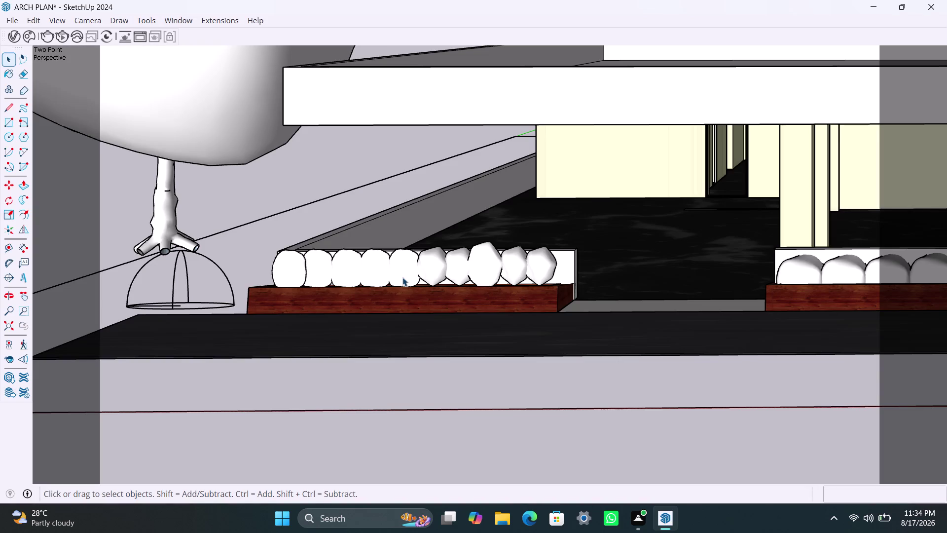
Orbit out from the planter close-up to a full front view of the house and both trees.
scroll(down, 3)
scroll(down, 3)
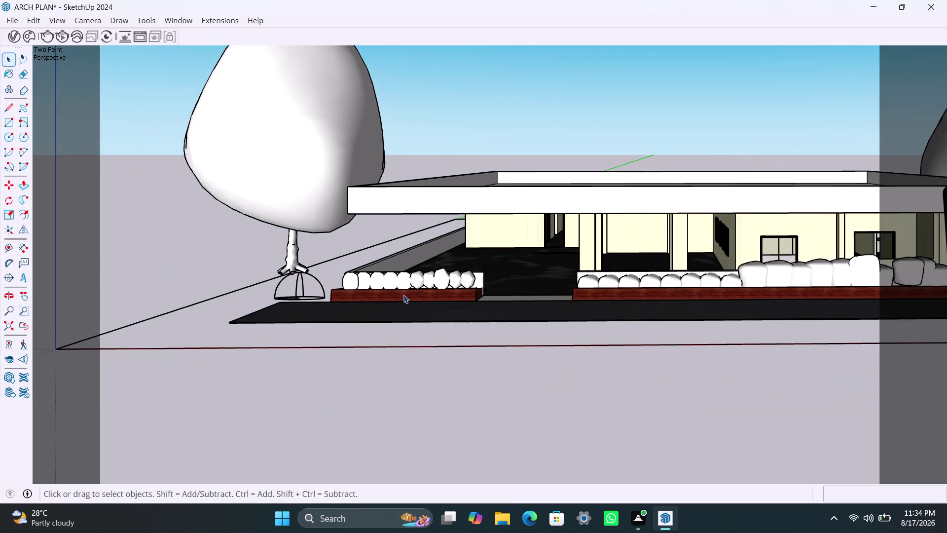
scroll(down, 3)
middle_drag(403, 298, 328, 307)
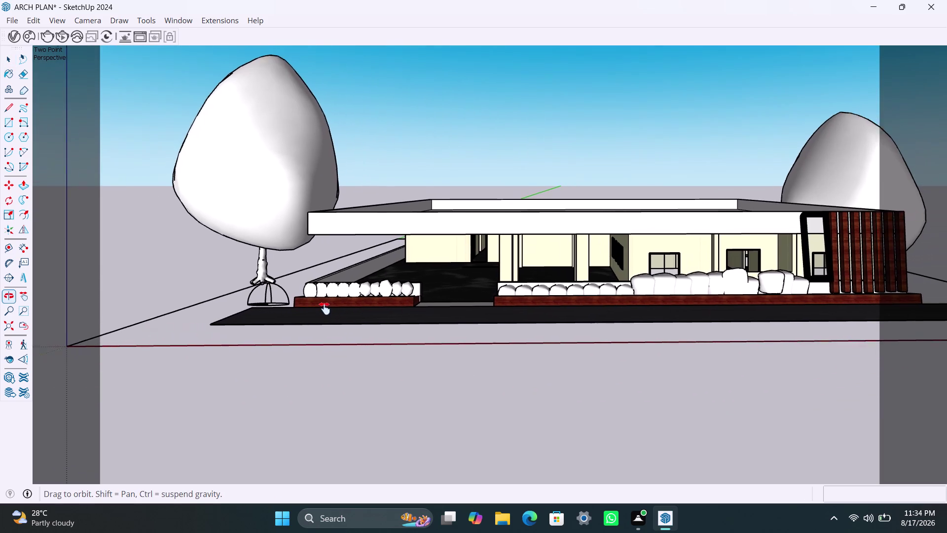
middle_drag(328, 307, 272, 338)
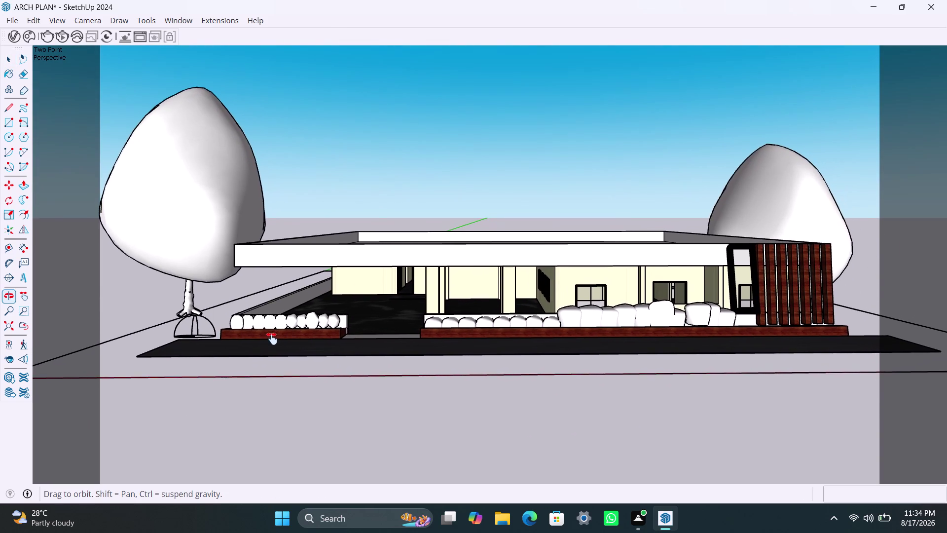
middle_drag(273, 338, 235, 347)
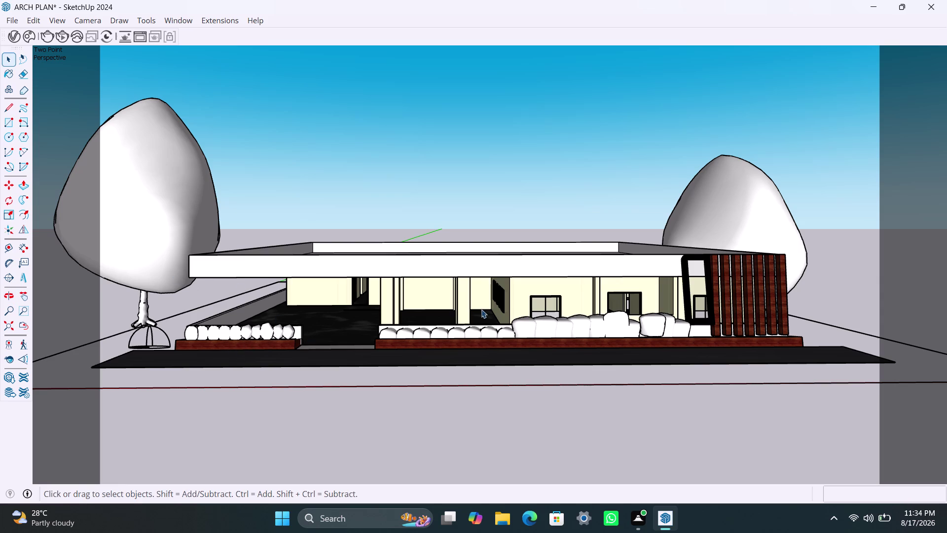
middle_drag(486, 319, 487, 319)
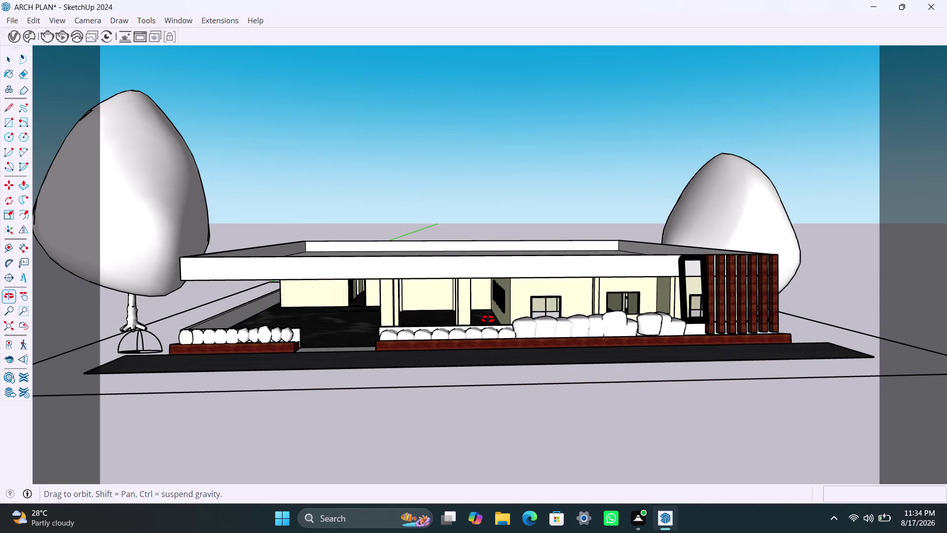
middle_drag(488, 320, 502, 318)
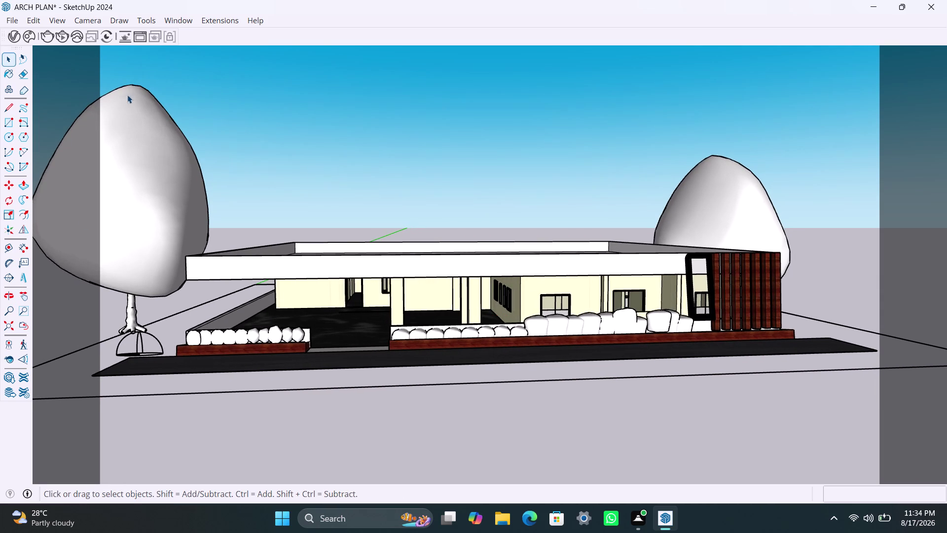
click(76, 22)
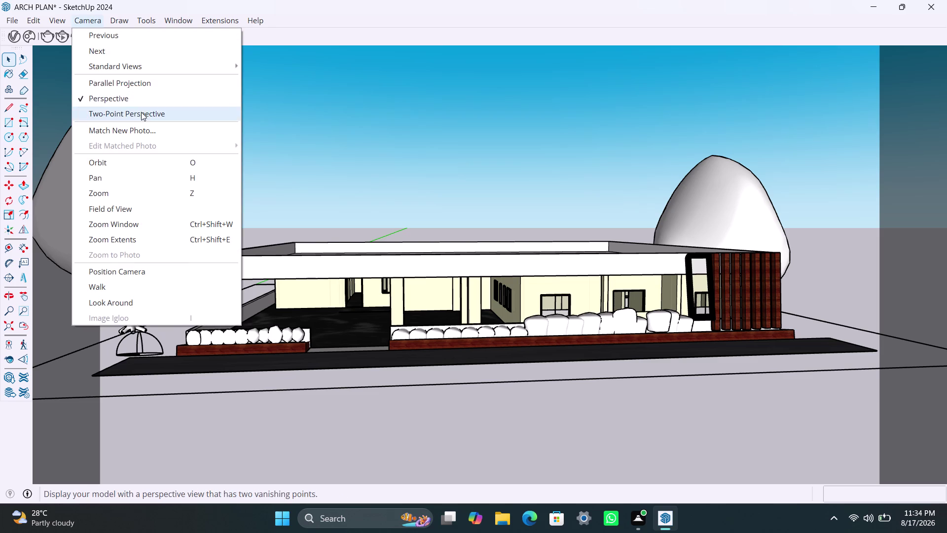
Switch the house view to Two-Point Perspective and start a V-Ray render.
click(141, 112)
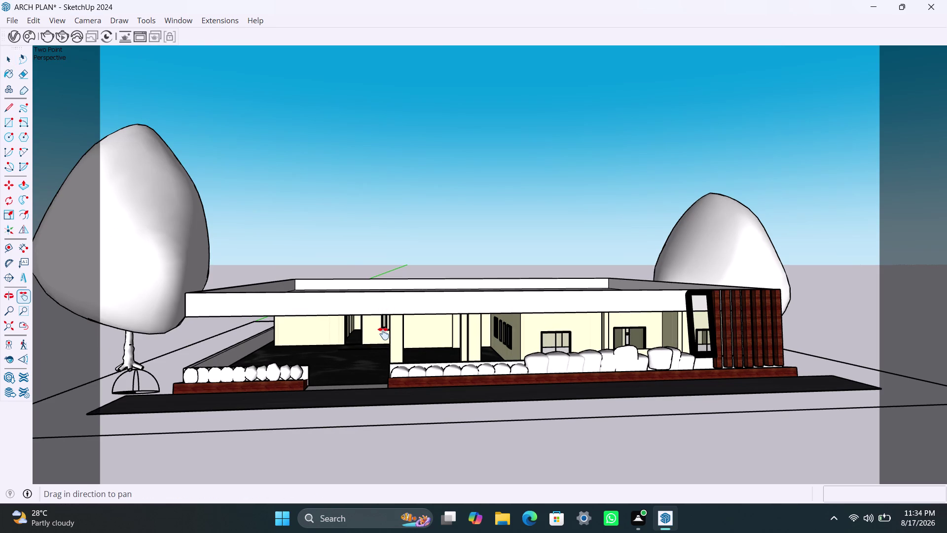
click(64, 39)
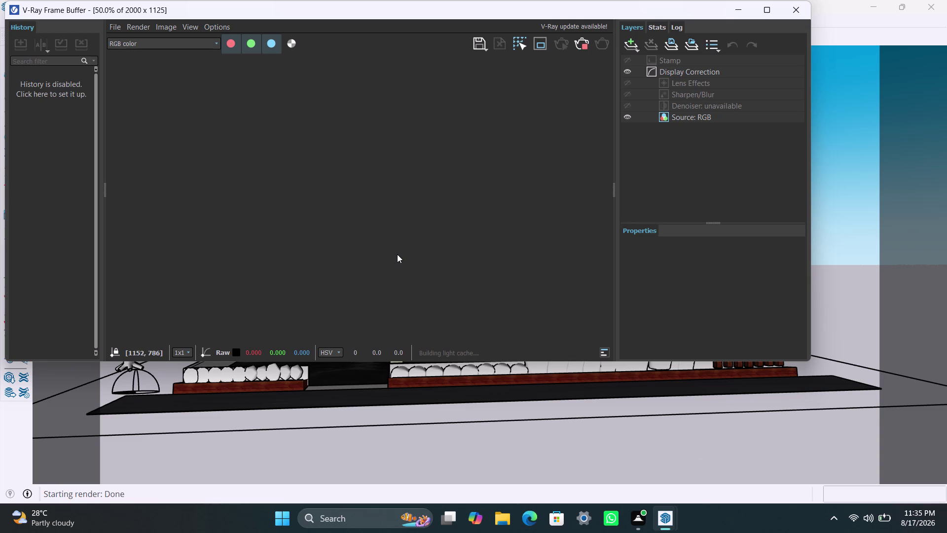
Zoom around the night render in the Frame Buffer, stop it, and minimize the window.
scroll(down, 3)
scroll(up, 3)
scroll(up, 3)
scroll(up, 3)
scroll(up, 3)
scroll(down, 3)
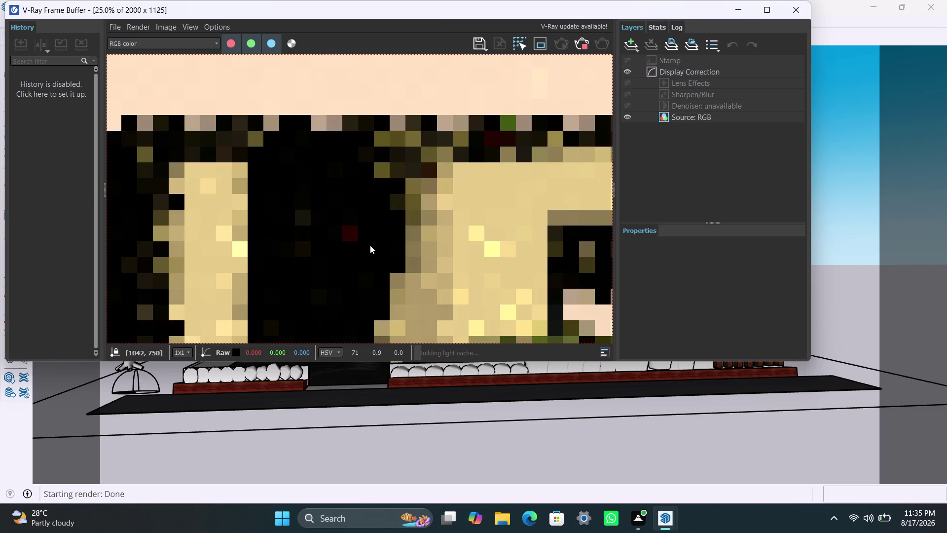
scroll(up, 3)
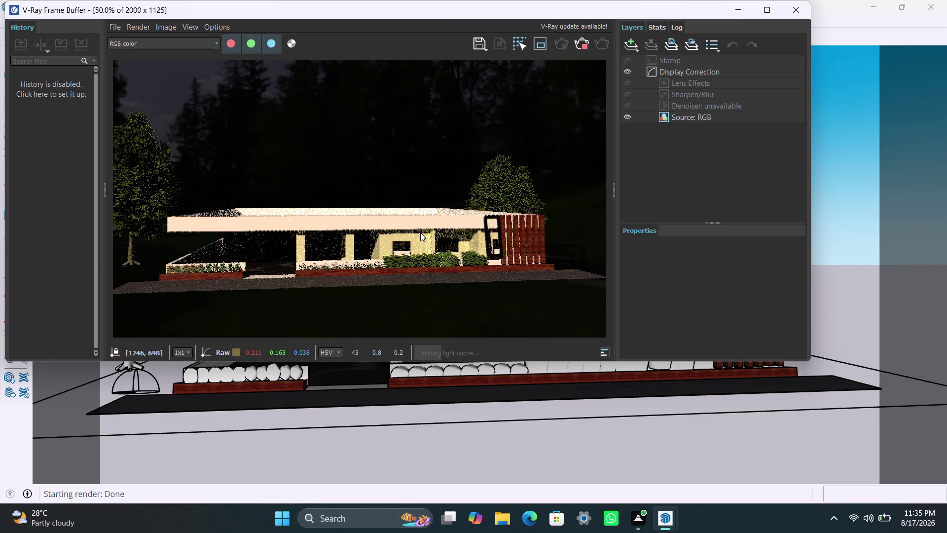
scroll(up, 3)
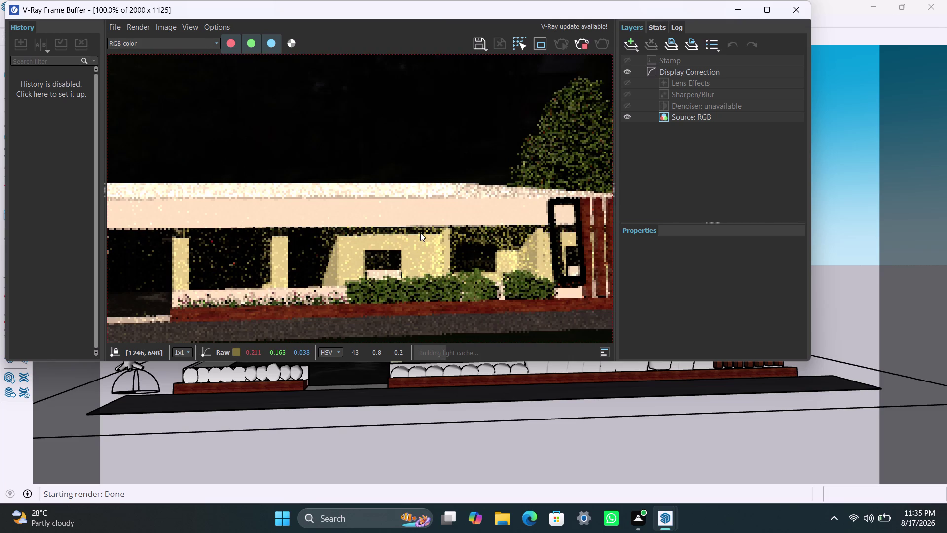
scroll(down, 3)
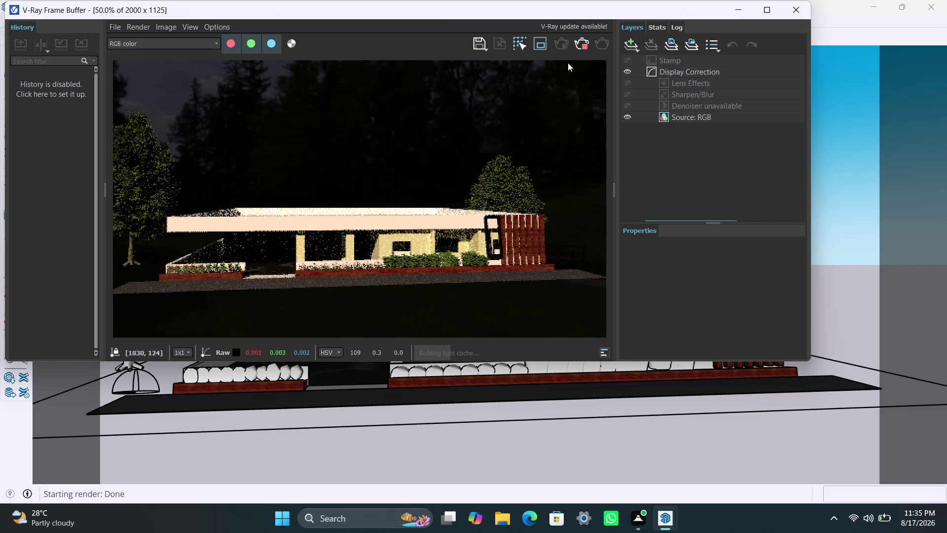
click(583, 44)
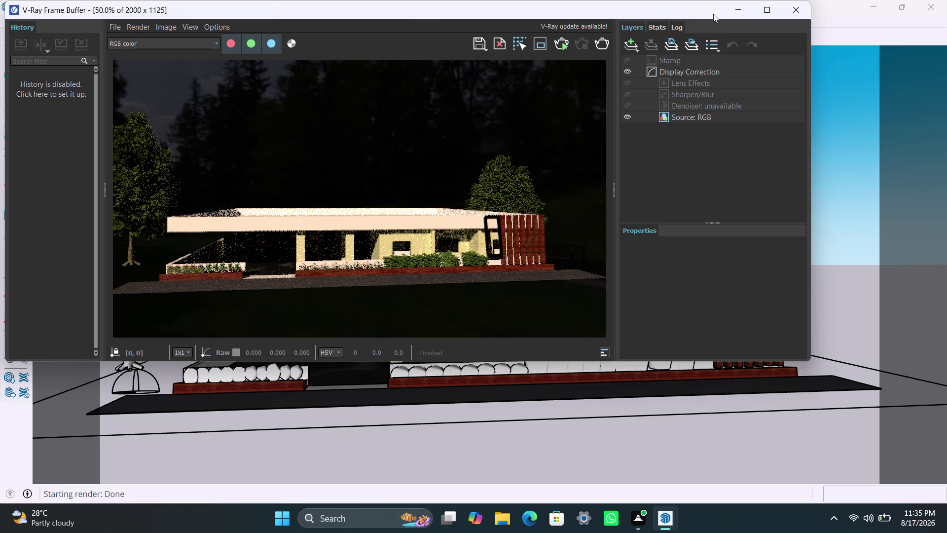
click(740, 8)
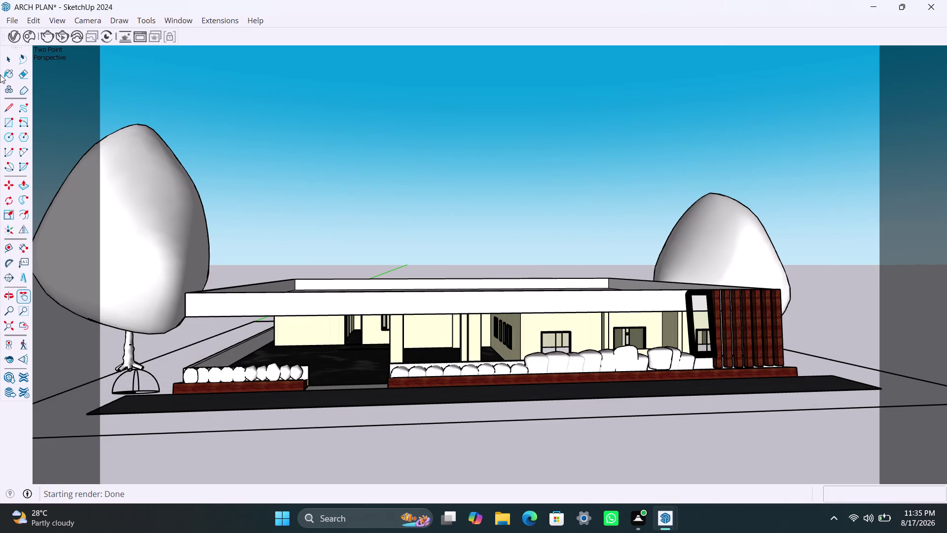
Open the V-Ray Asset Editor's Lights list and display the SunLight parameters.
click(18, 42)
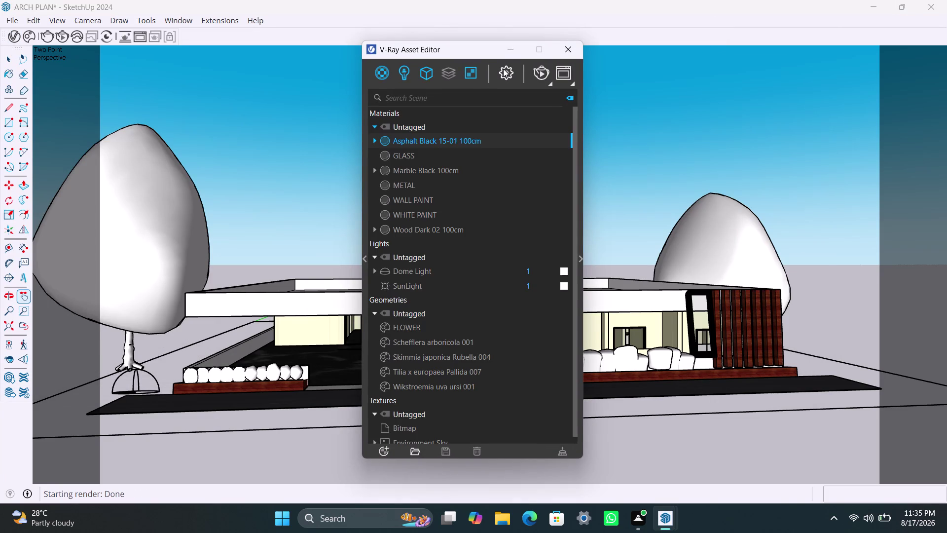
click(503, 68)
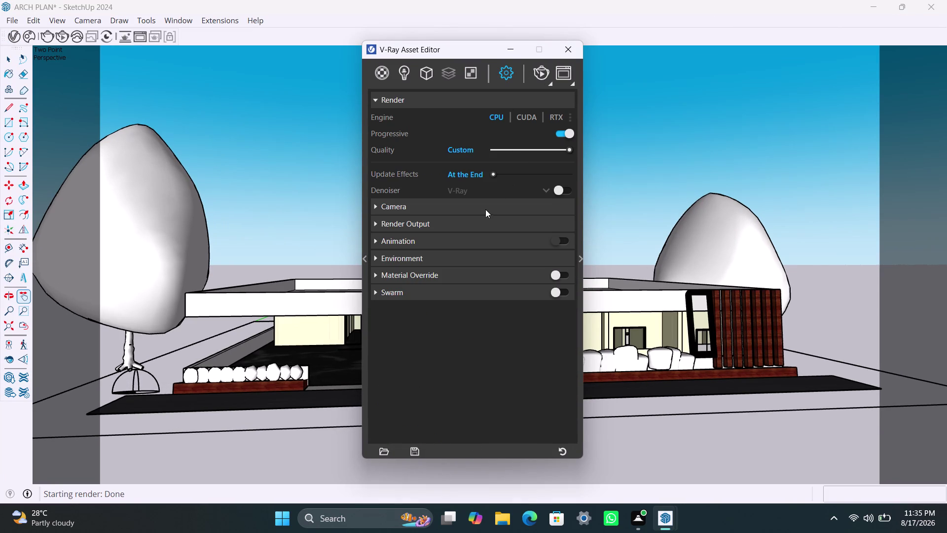
click(402, 77)
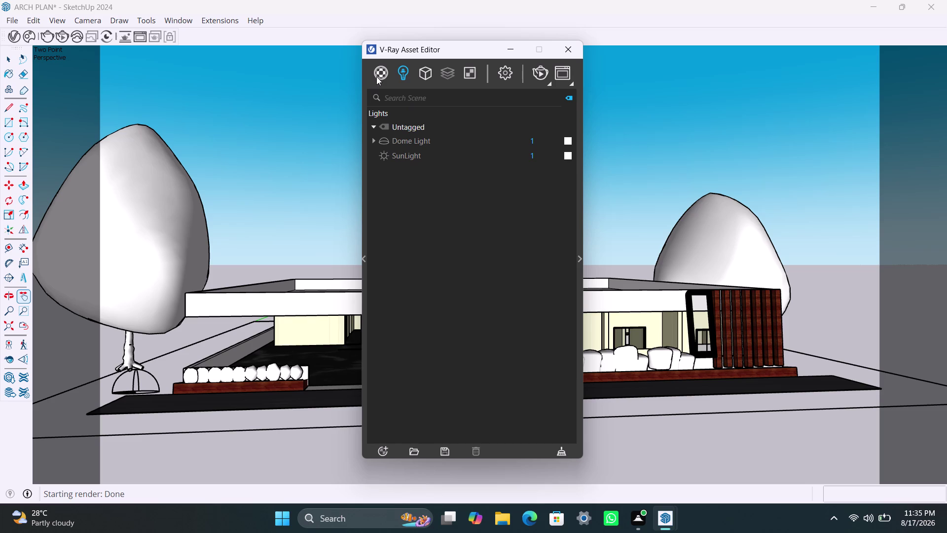
click(408, 153)
click(581, 256)
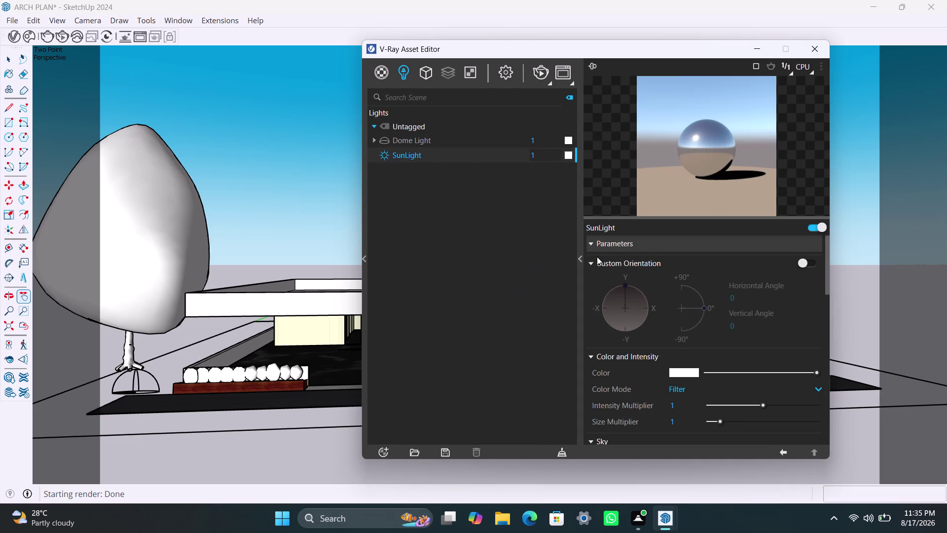
Select the Dome Light and try intensities 0.7, 1.2 and 1.8 before returning to 1.
click(381, 141)
click(417, 140)
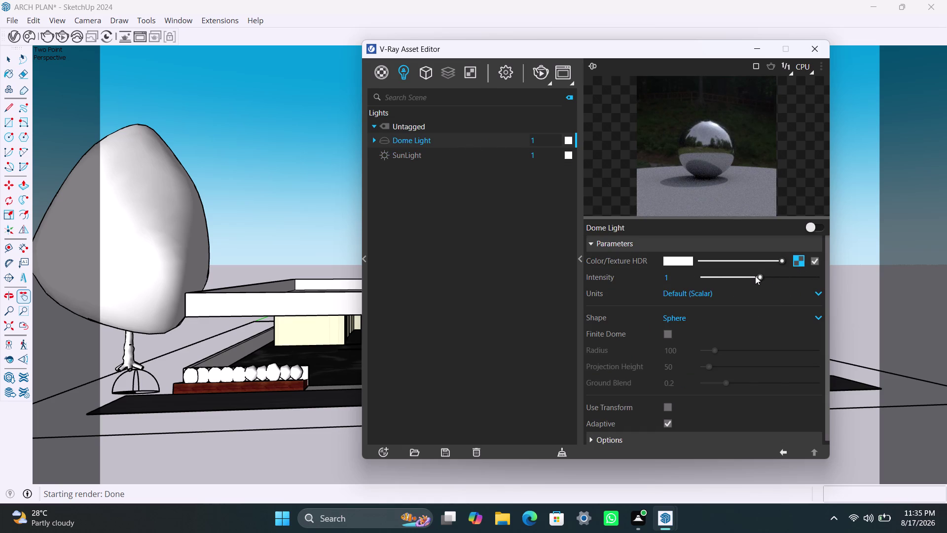
drag(755, 275, 744, 275)
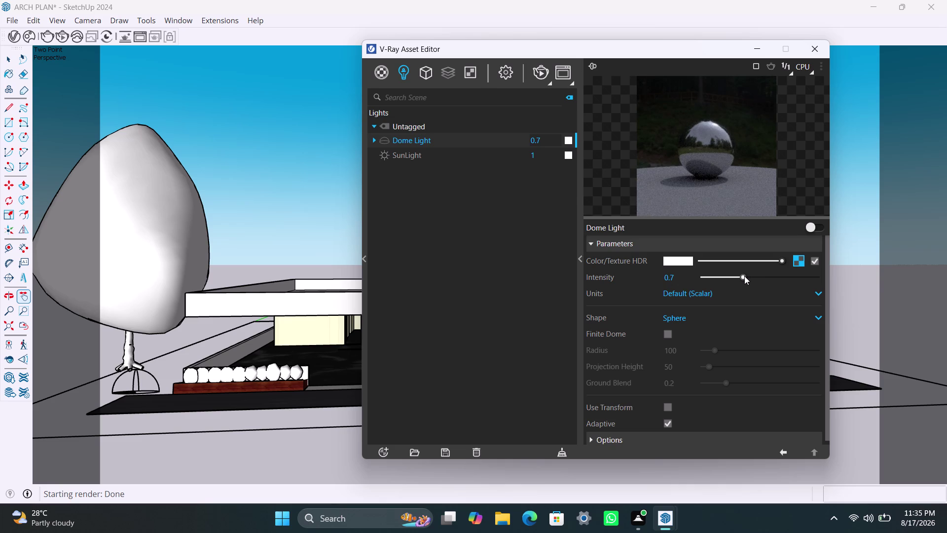
drag(745, 276, 766, 279)
drag(767, 278, 773, 280)
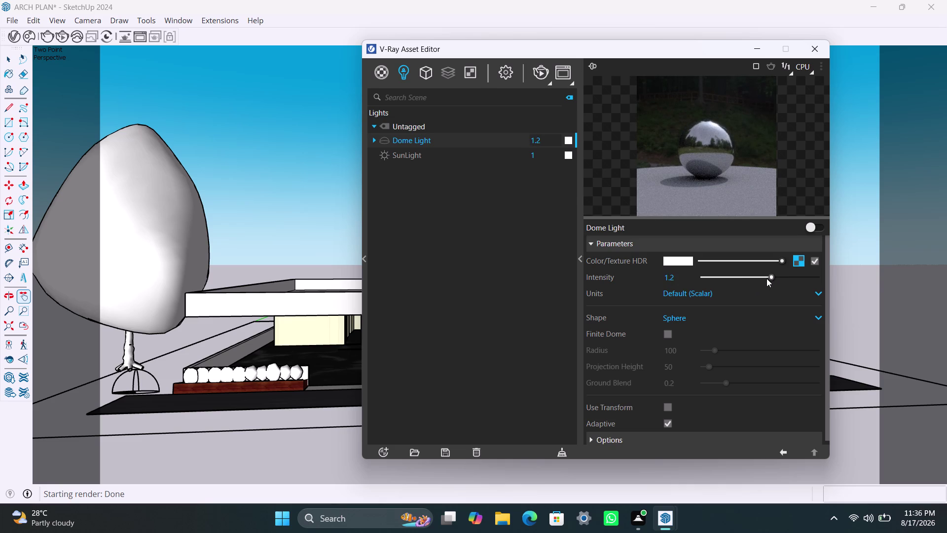
drag(768, 278, 782, 278)
drag(781, 279, 799, 280)
drag(799, 280, 806, 280)
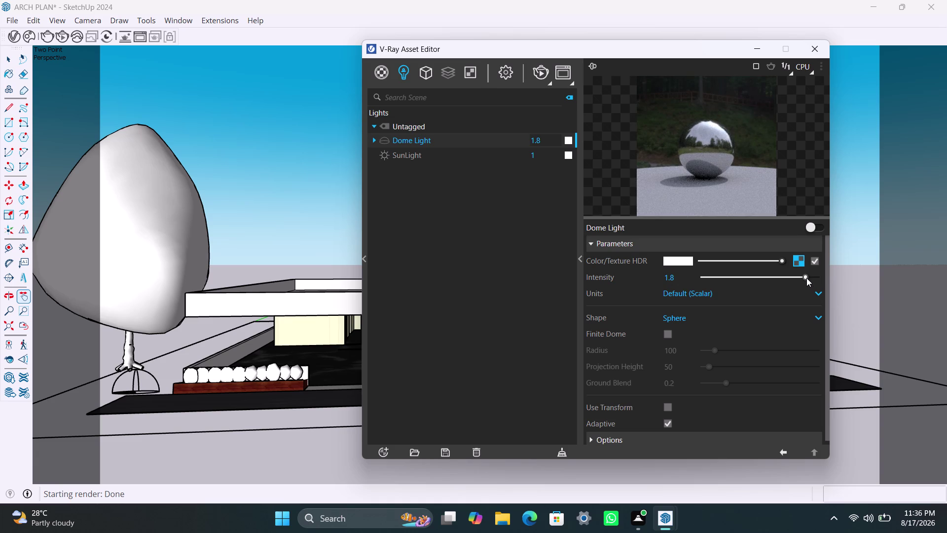
drag(806, 277, 816, 277)
click(758, 277)
drag(781, 261, 767, 264)
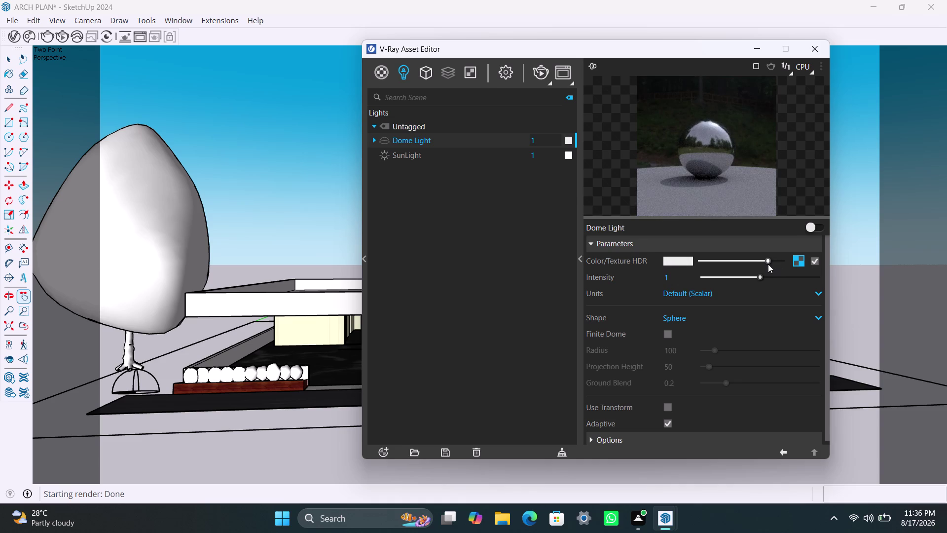
Dim the Dome Light's HDR colour strength, then restore it to full white.
drag(768, 260, 764, 259)
drag(765, 260, 754, 261)
drag(754, 260, 708, 262)
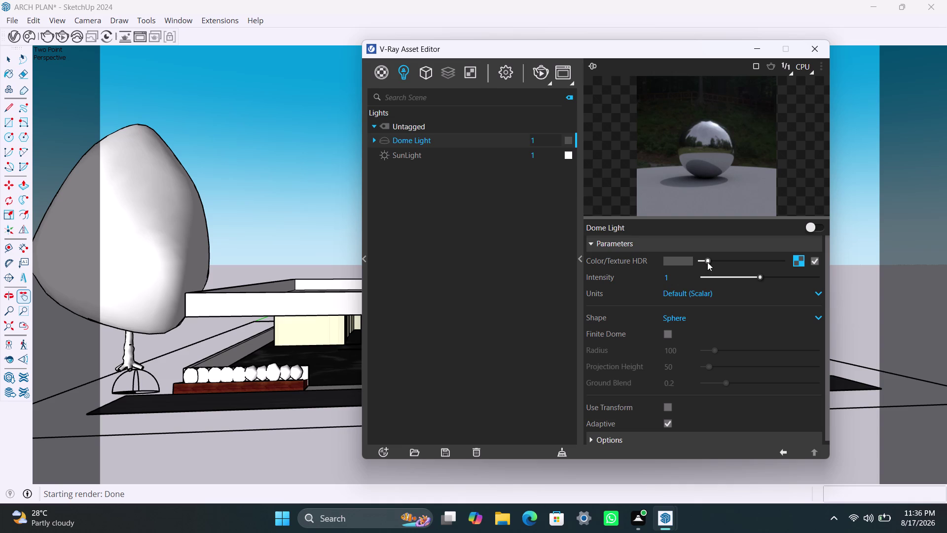
drag(707, 262, 784, 265)
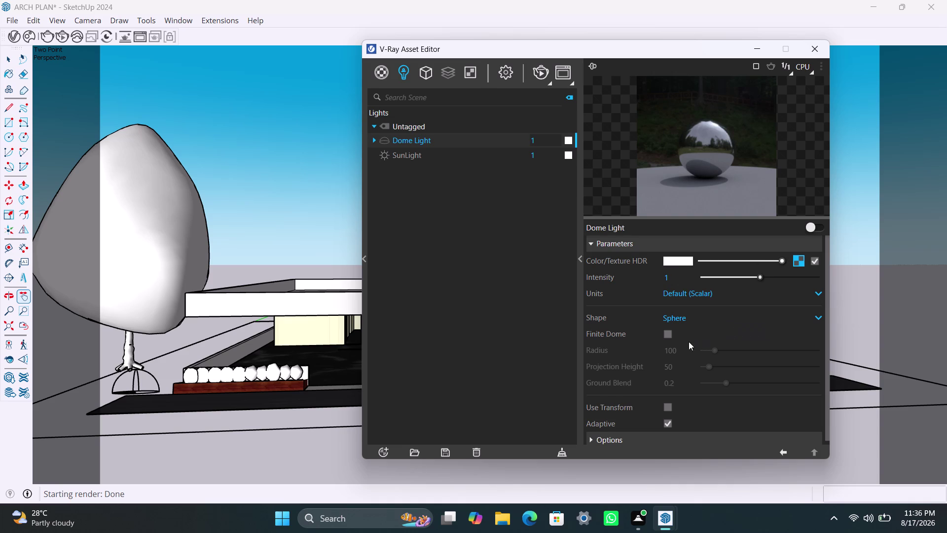
Darken the dome light's HDR colour and return it to white.
scroll(down, 3)
scroll(down, 3)
scroll(up, 3)
scroll(up, 3)
scroll(up, 3)
click(815, 291)
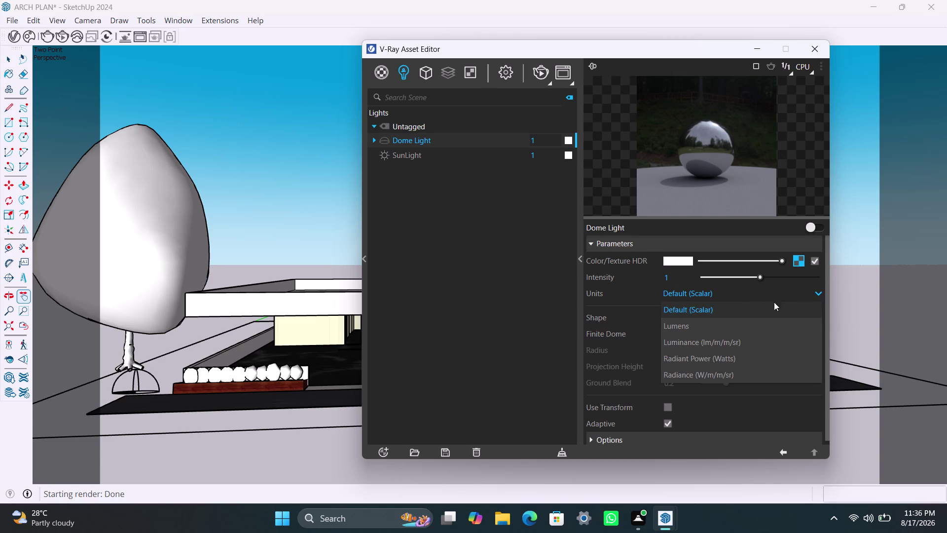
click(817, 294)
click(758, 277)
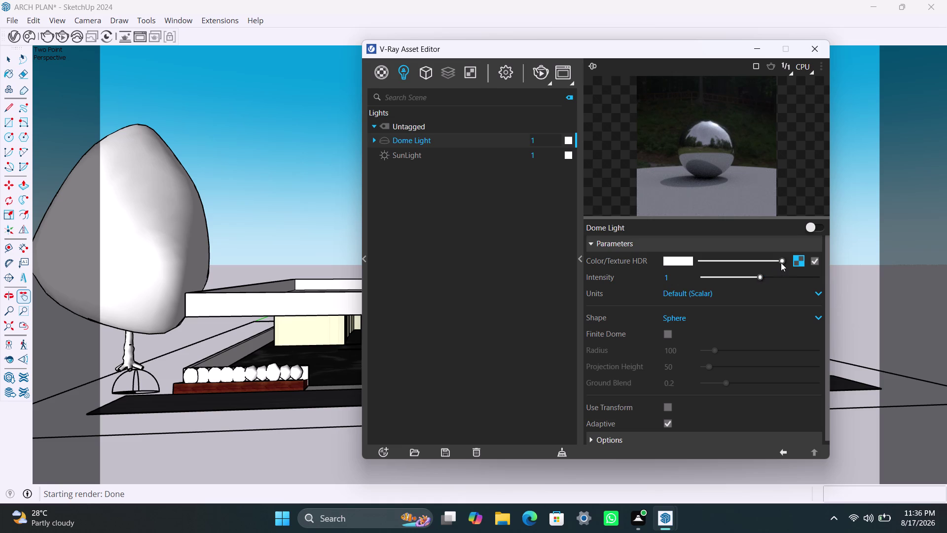
drag(781, 262, 749, 262)
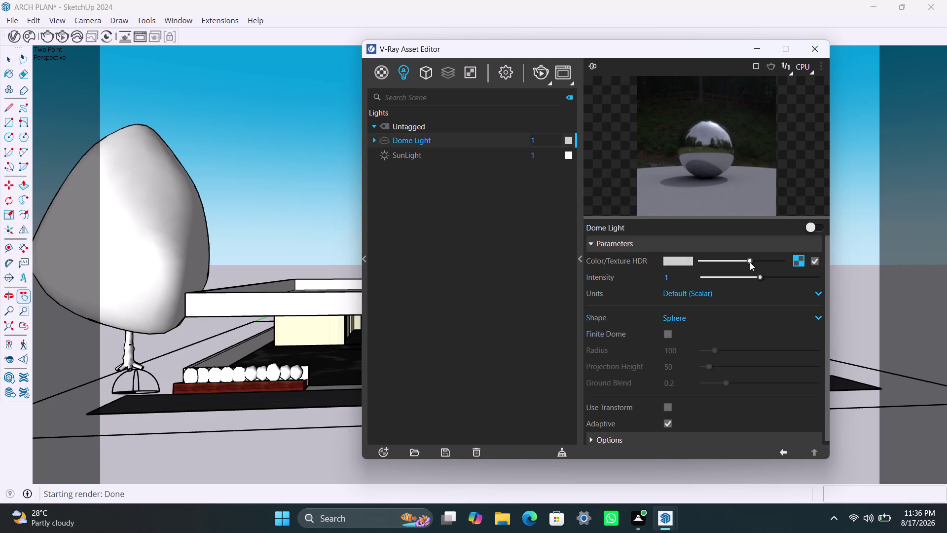
drag(749, 259, 788, 265)
Cycle dome light units through Radiant Power, Luminance and Lumens, ending on Radiance (W/m/m/sr).
click(815, 292)
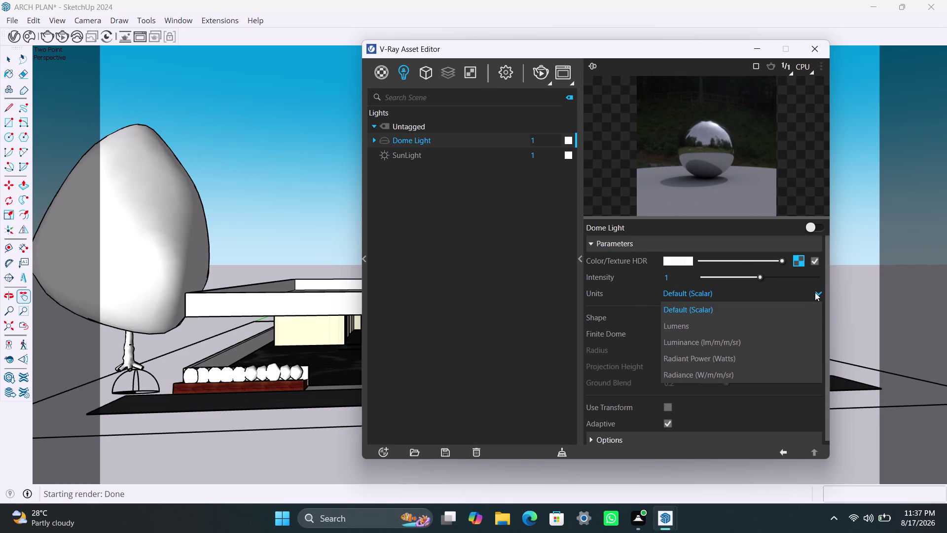
click(727, 371)
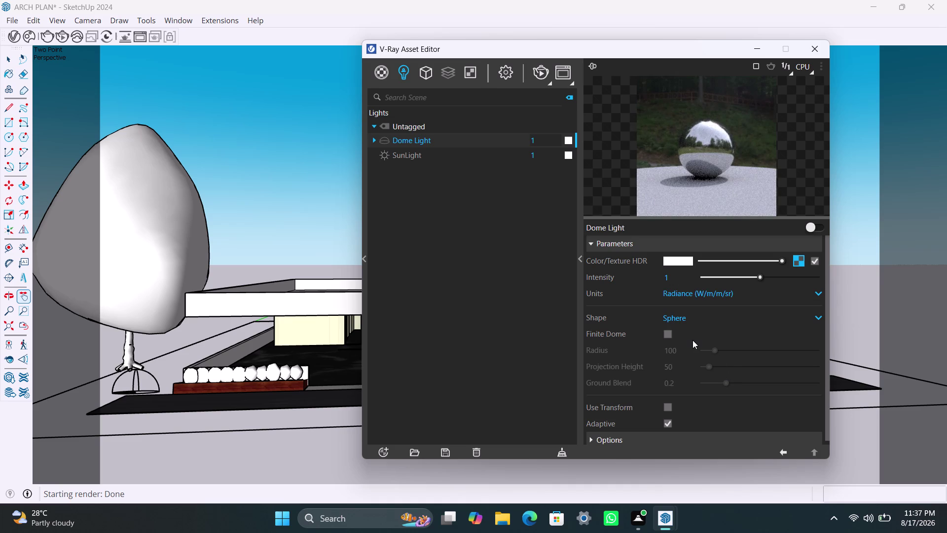
click(732, 294)
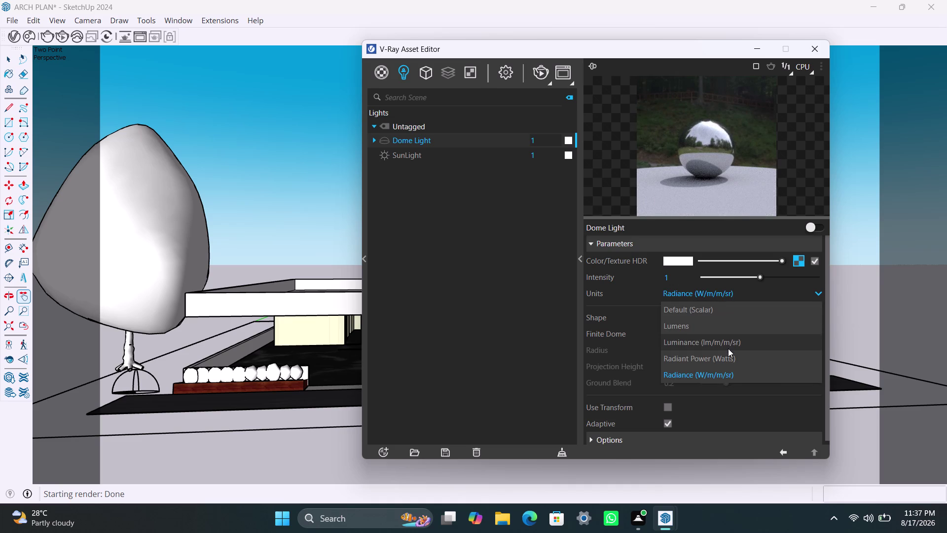
click(728, 354)
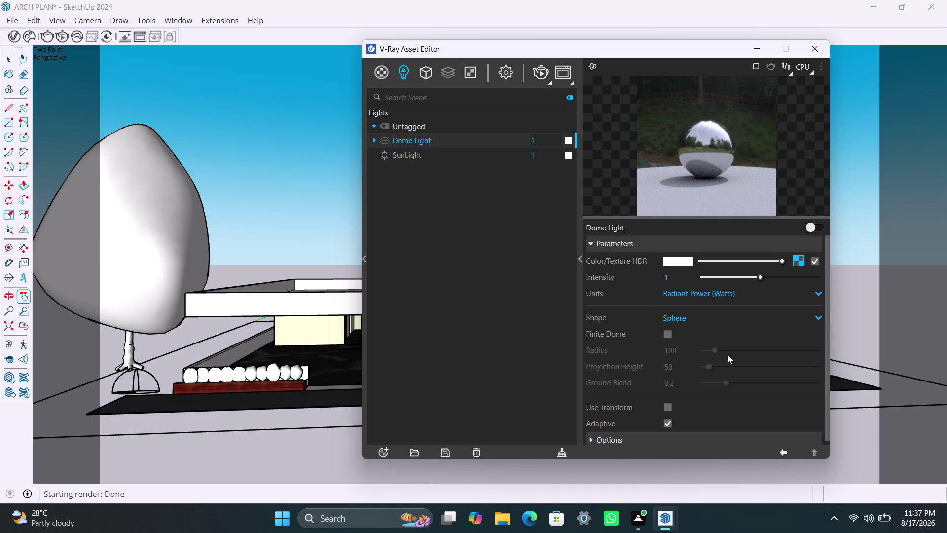
click(743, 296)
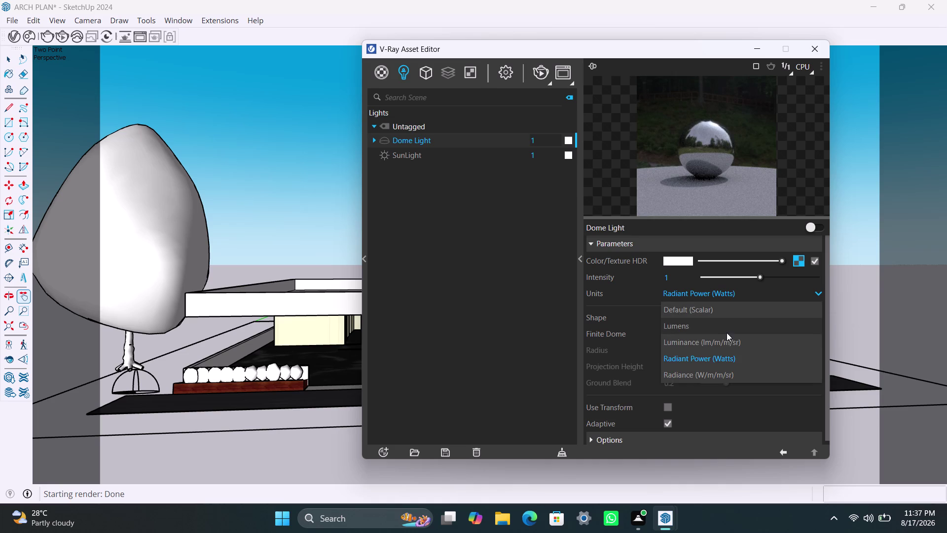
click(724, 339)
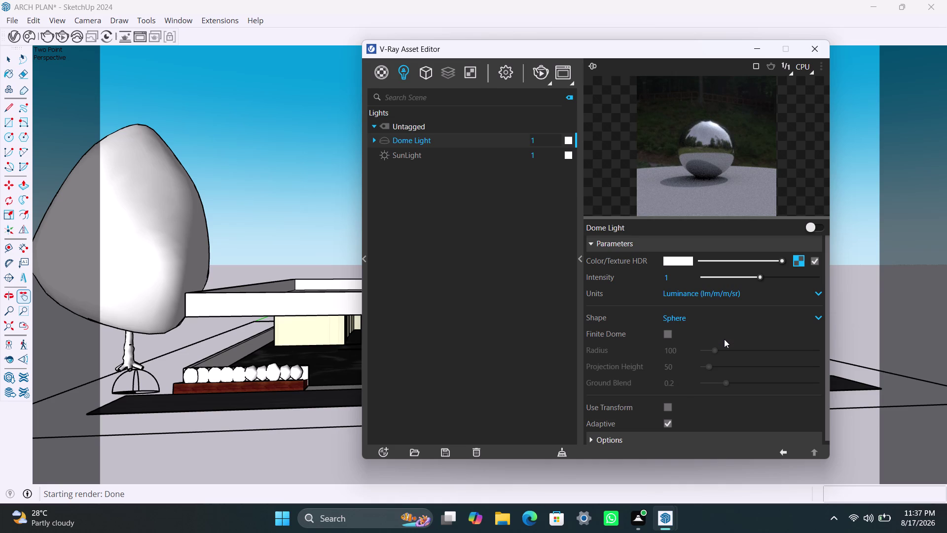
click(739, 295)
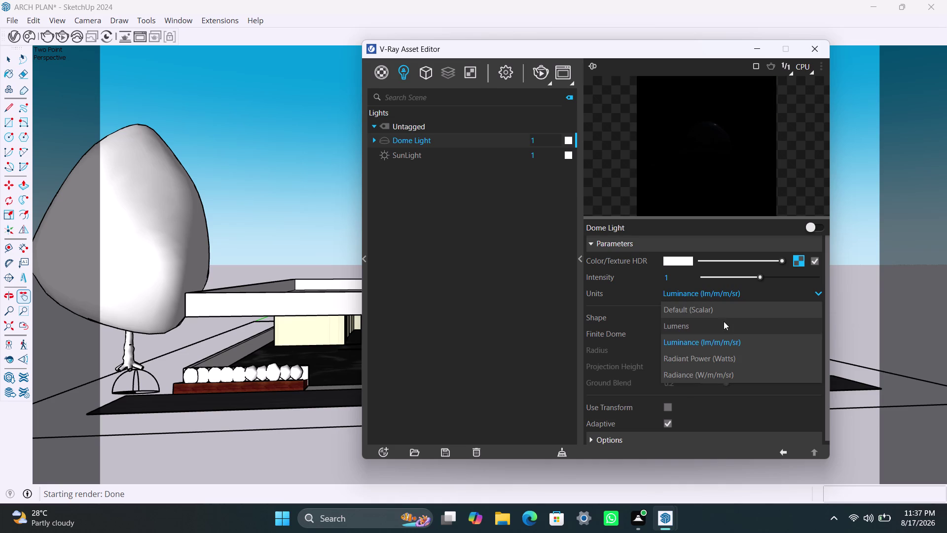
click(722, 323)
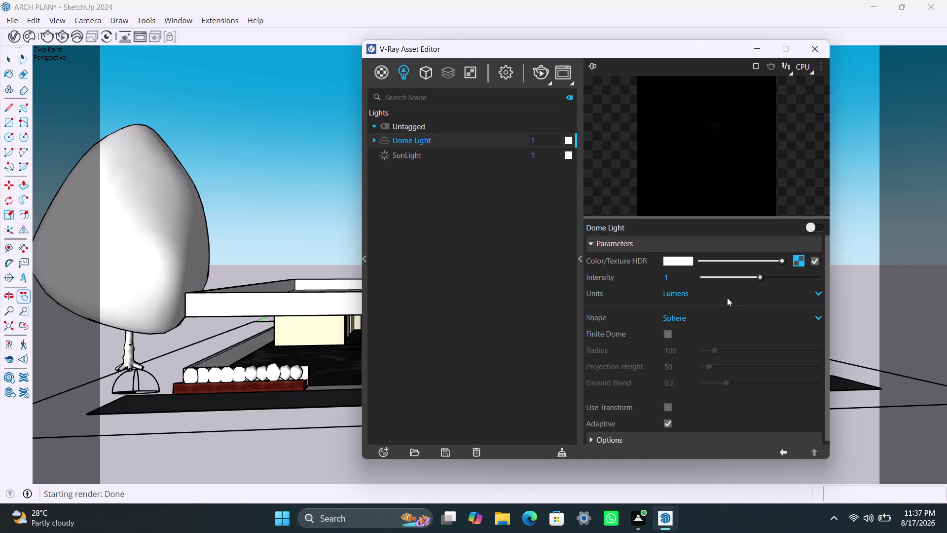
click(727, 296)
click(725, 370)
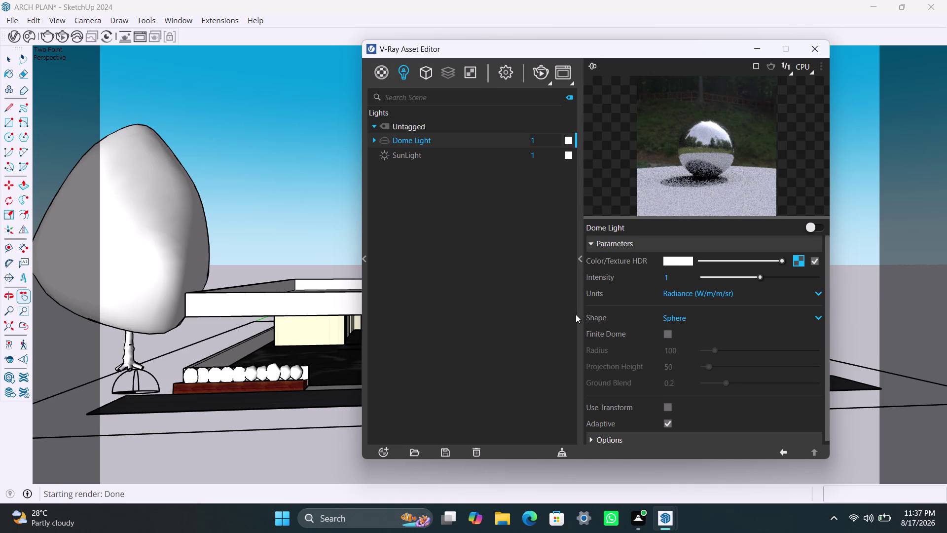
Expand the Dome Light Options rollout and review its shadow, alpha and affect checkboxes.
scroll(down, 3)
scroll(down, 3)
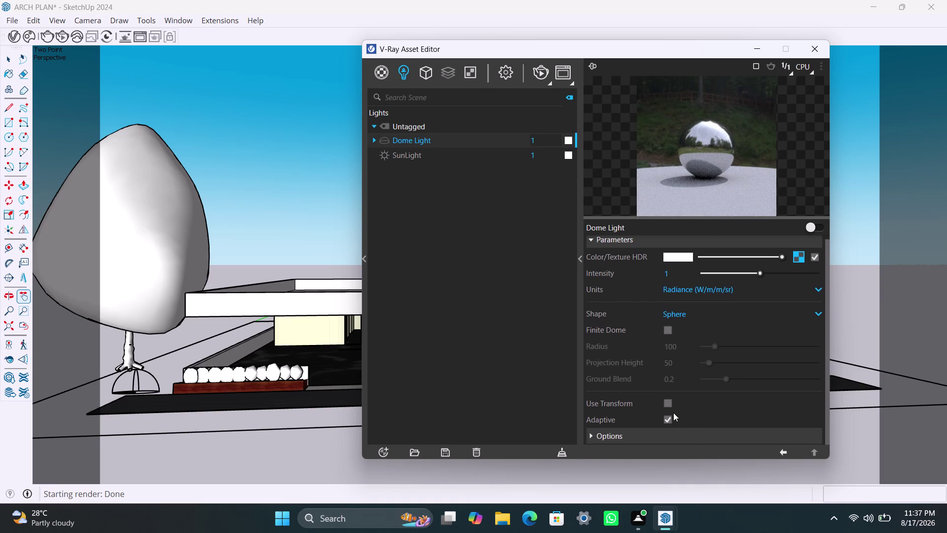
scroll(down, 3)
click(595, 432)
scroll(down, 3)
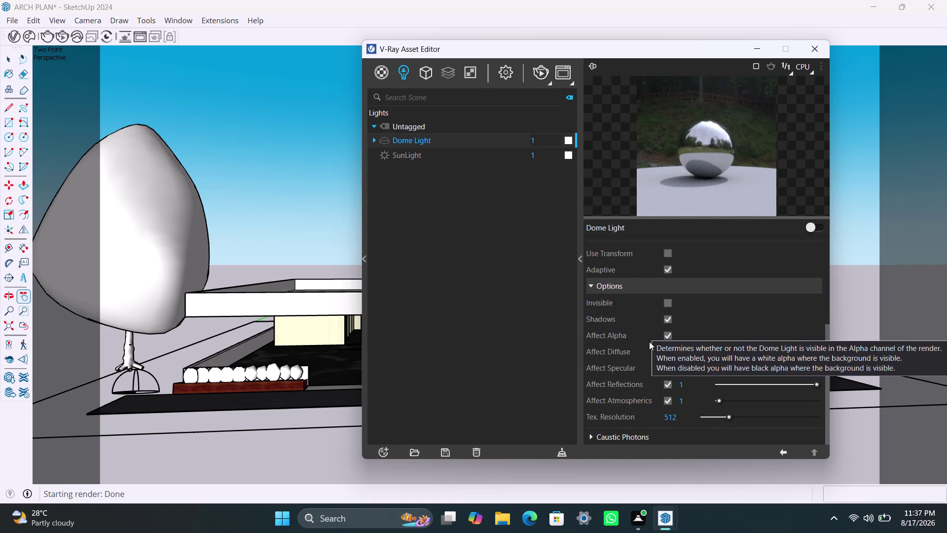
scroll(down, 3)
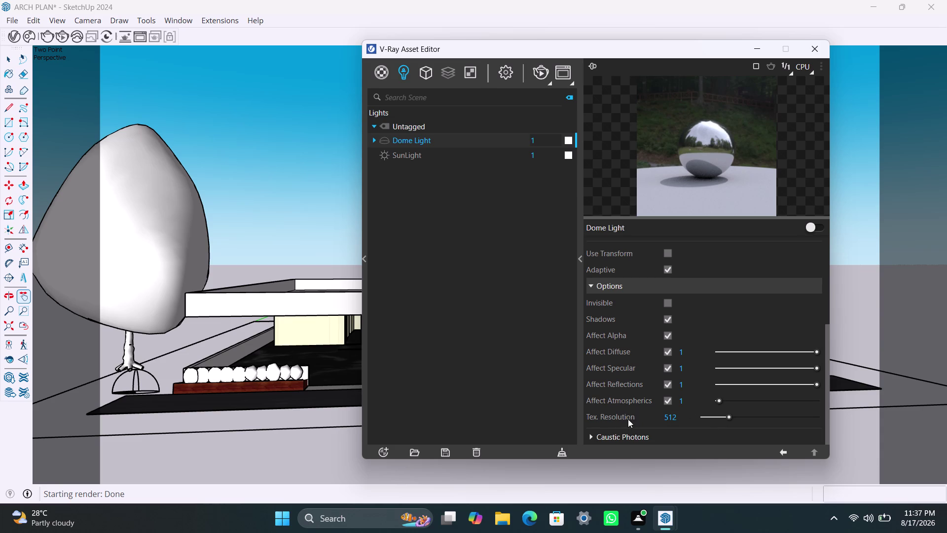
scroll(down, 3)
scroll(up, 3)
scroll(up, 3)
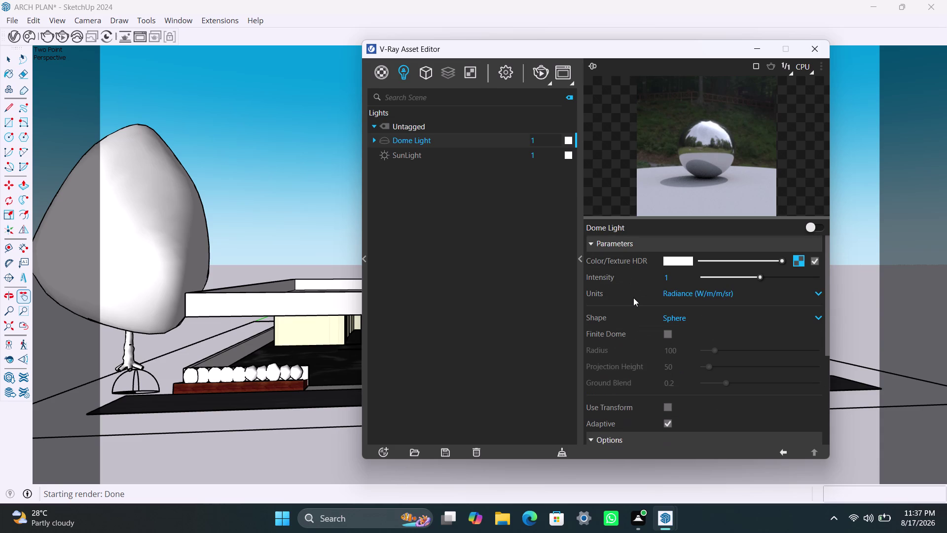
scroll(up, 3)
scroll(up, 3)
click(761, 311)
click(816, 317)
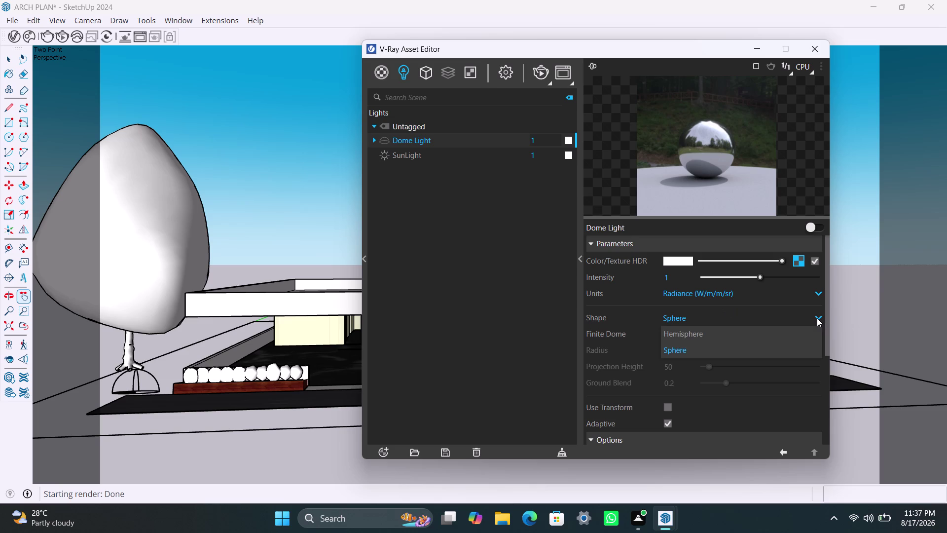
Change the dome shape to Hemisphere, then back to Sphere.
click(761, 334)
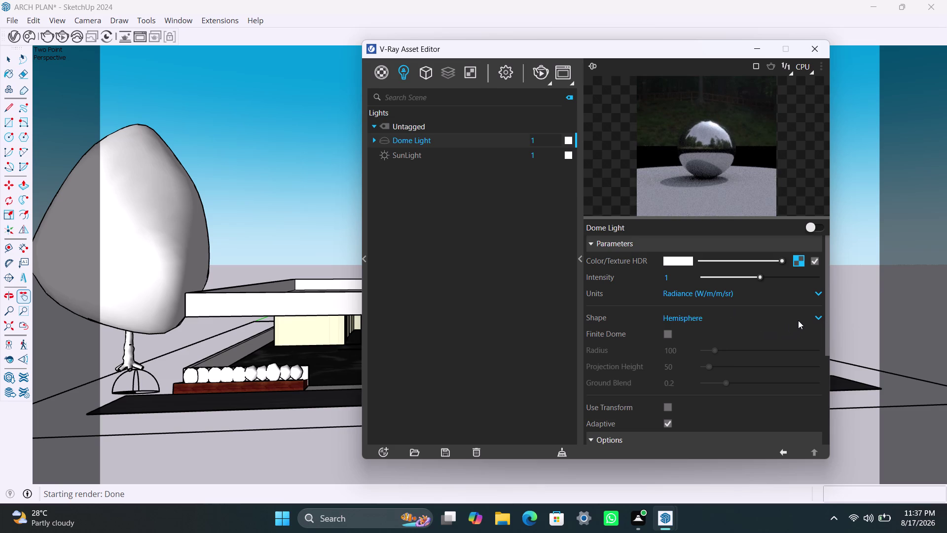
click(799, 319)
click(750, 346)
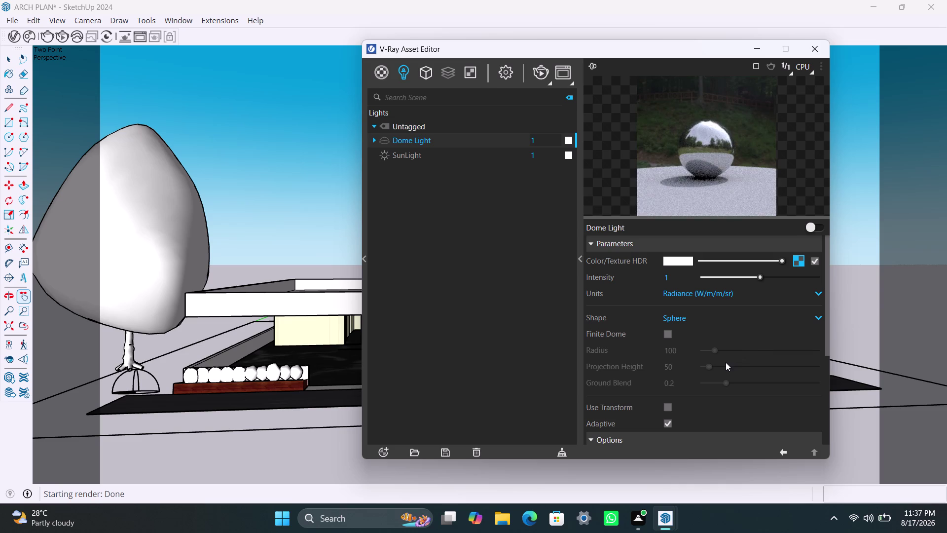
click(712, 365)
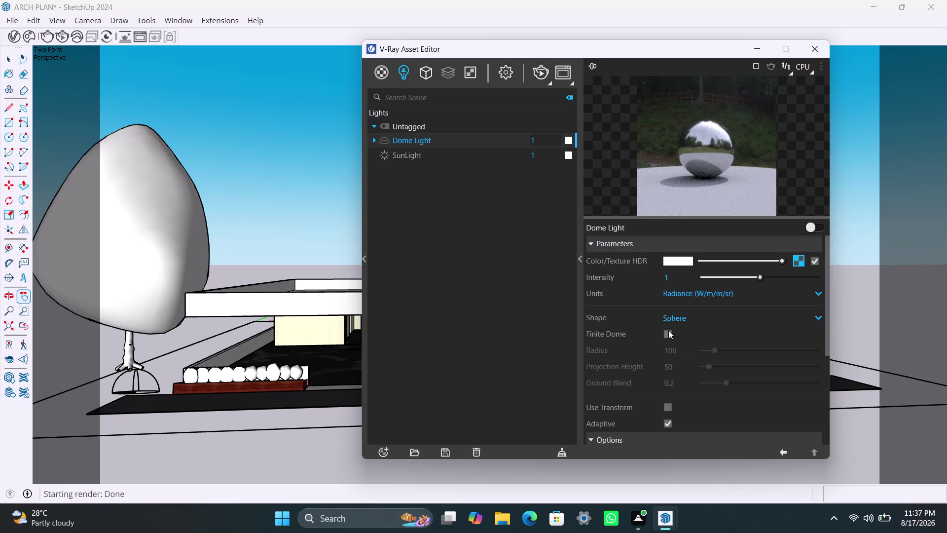
Enable Finite Dome with projection height 64.3 and start a new render.
click(668, 330)
drag(709, 368, 717, 369)
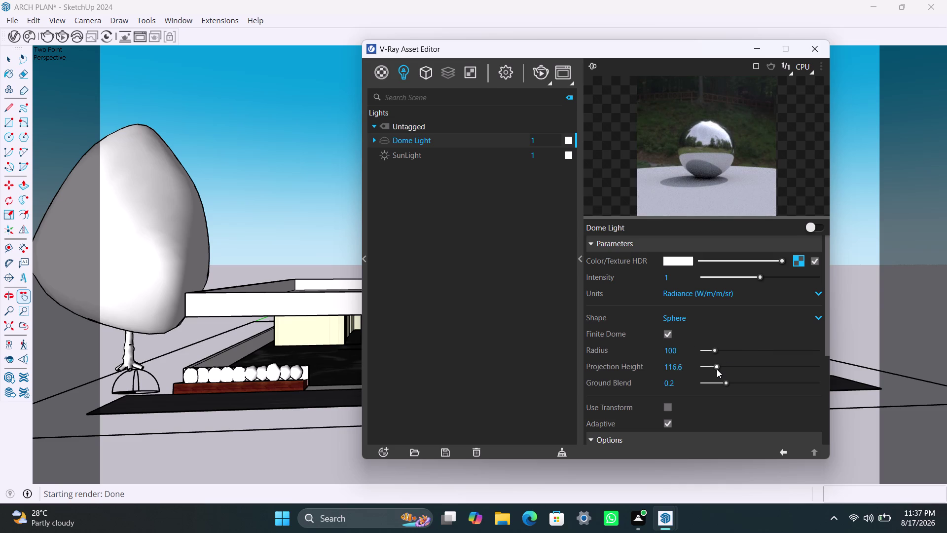
drag(717, 369, 746, 368)
drag(746, 368, 710, 370)
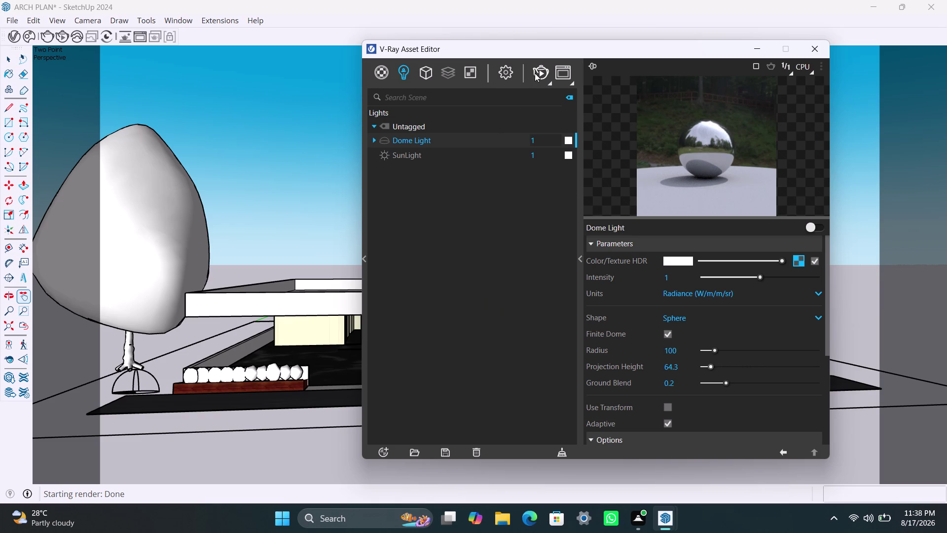
click(540, 73)
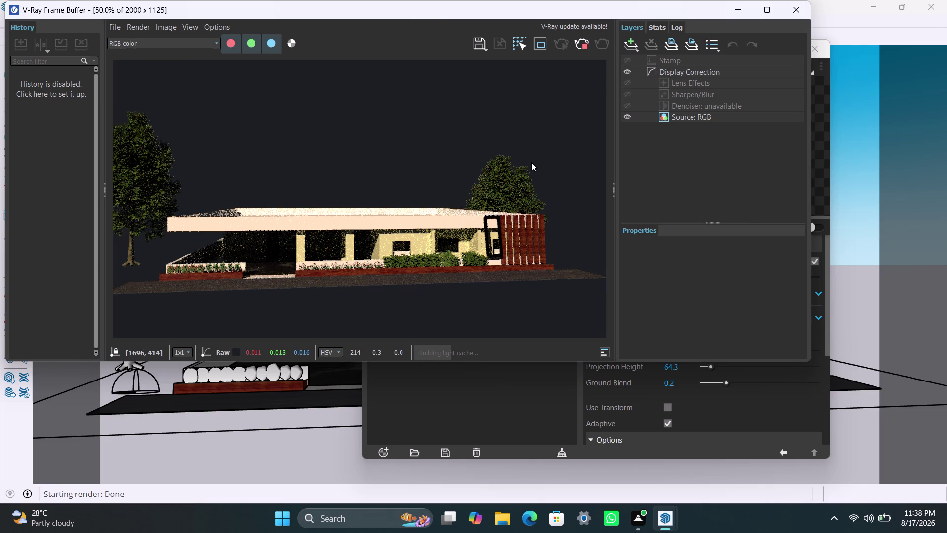
Stop the finite-dome night render and close the Frame Buffer window.
click(587, 45)
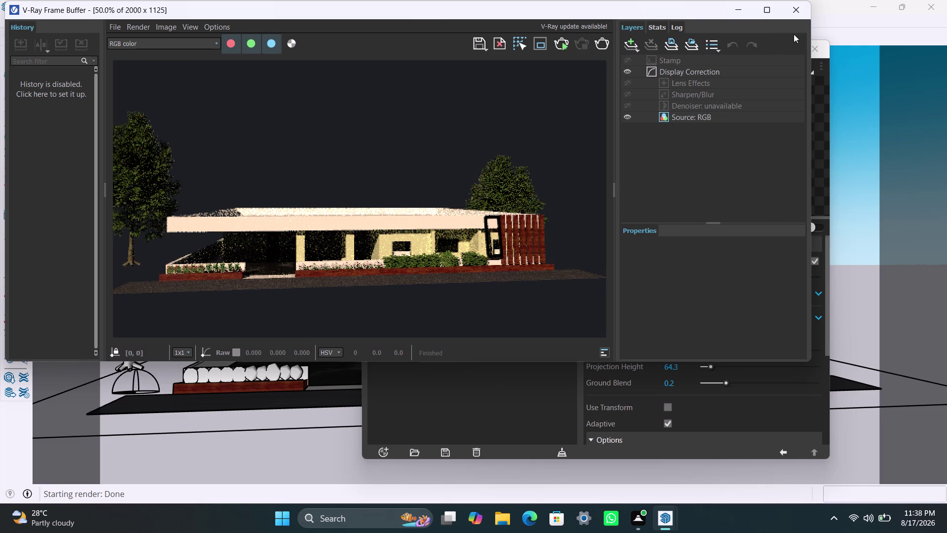
click(795, 15)
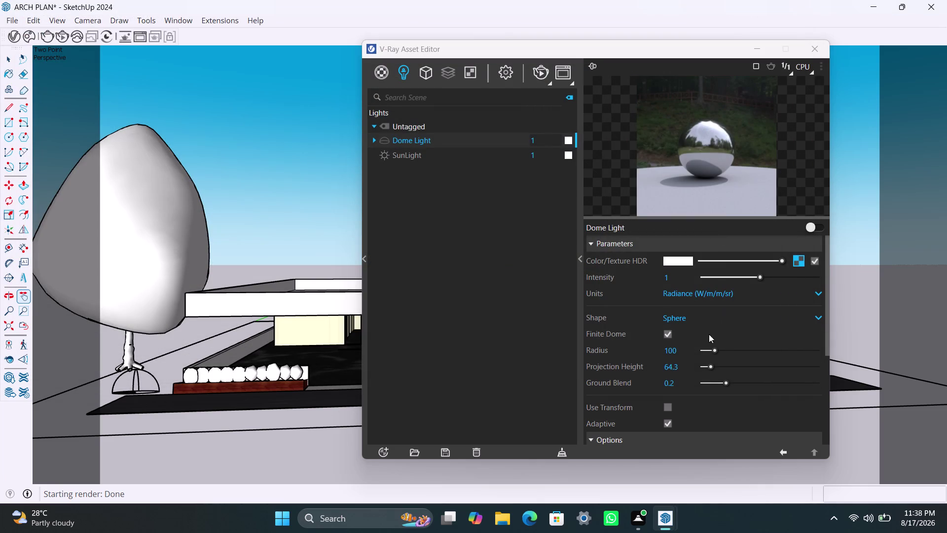
Set dome light units to Default (Scalar) and turn off Finite Dome.
click(765, 296)
click(715, 314)
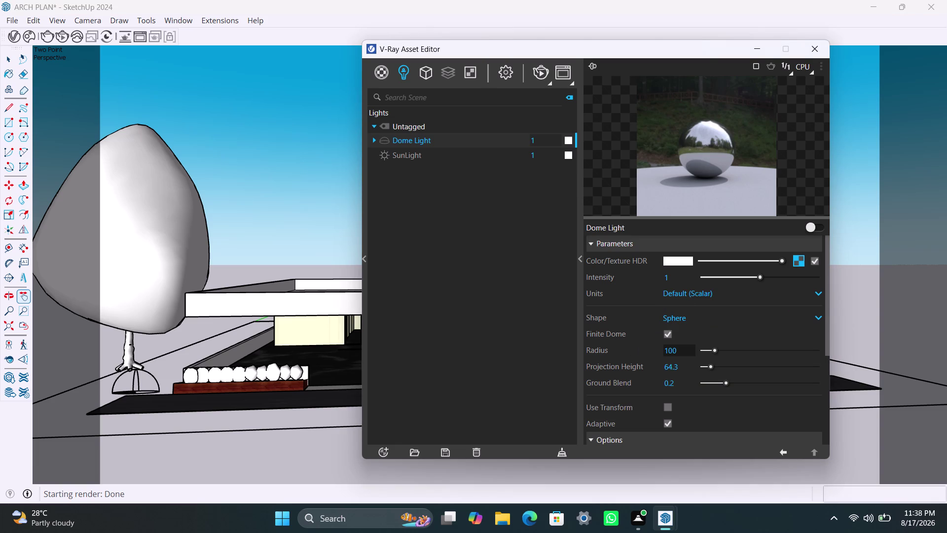
click(667, 333)
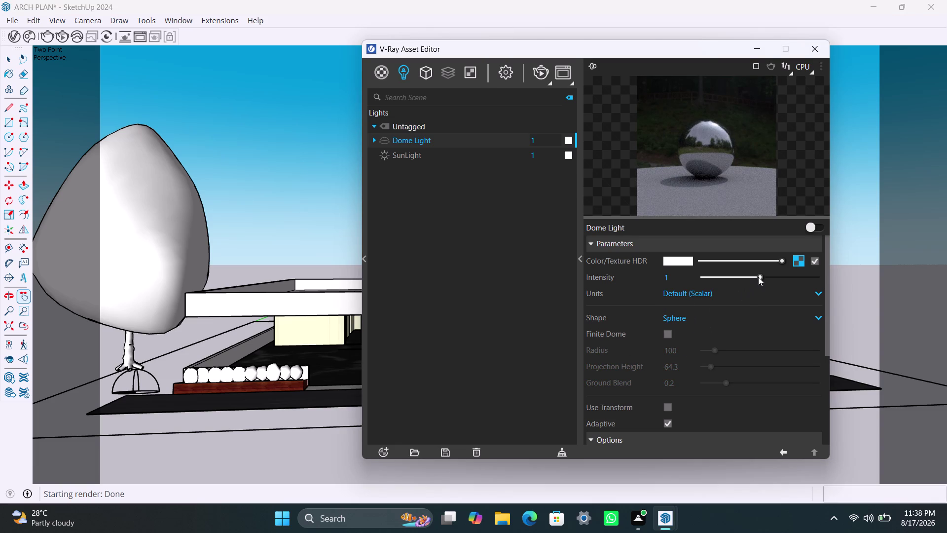
Lower the dome light intensity to 0, then raise it through 0.7 to 2.
drag(758, 277, 748, 278)
drag(748, 278, 700, 280)
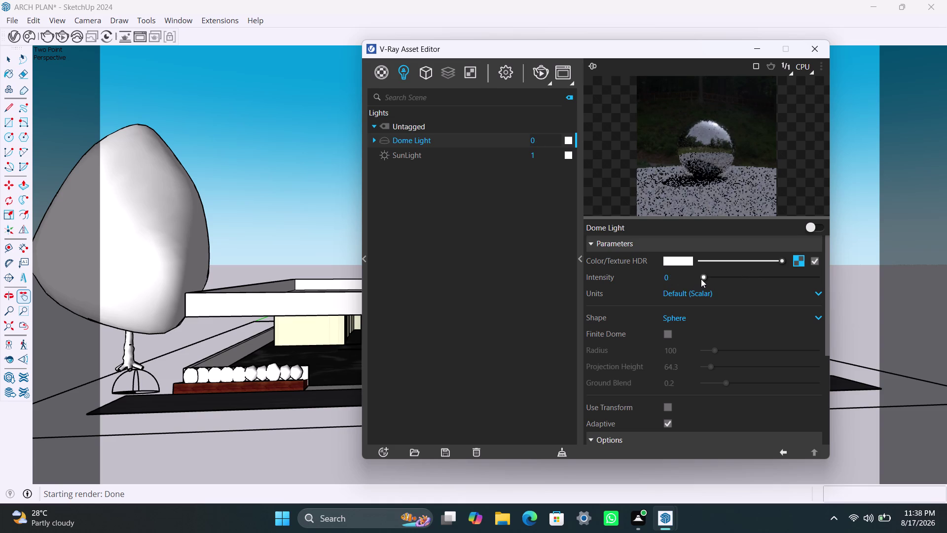
click(701, 279)
drag(704, 276, 741, 280)
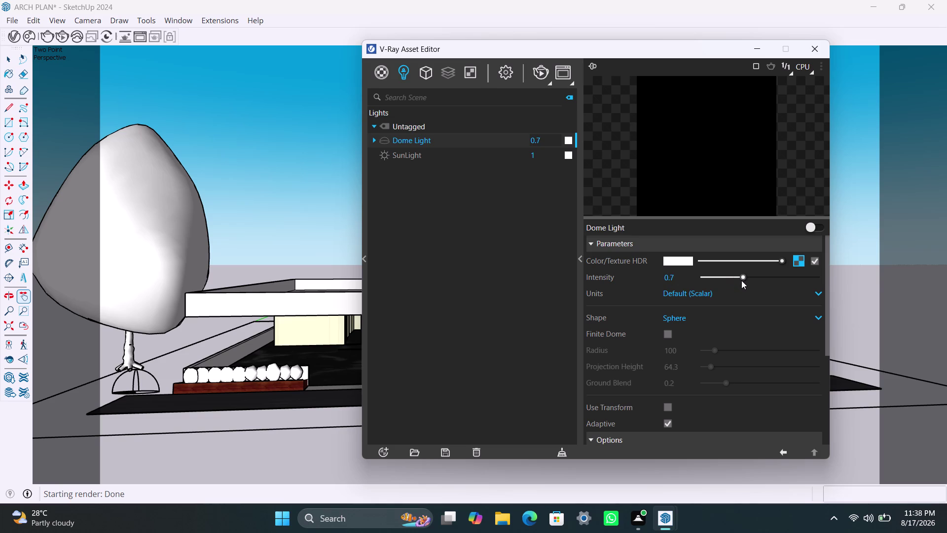
drag(742, 281, 759, 283)
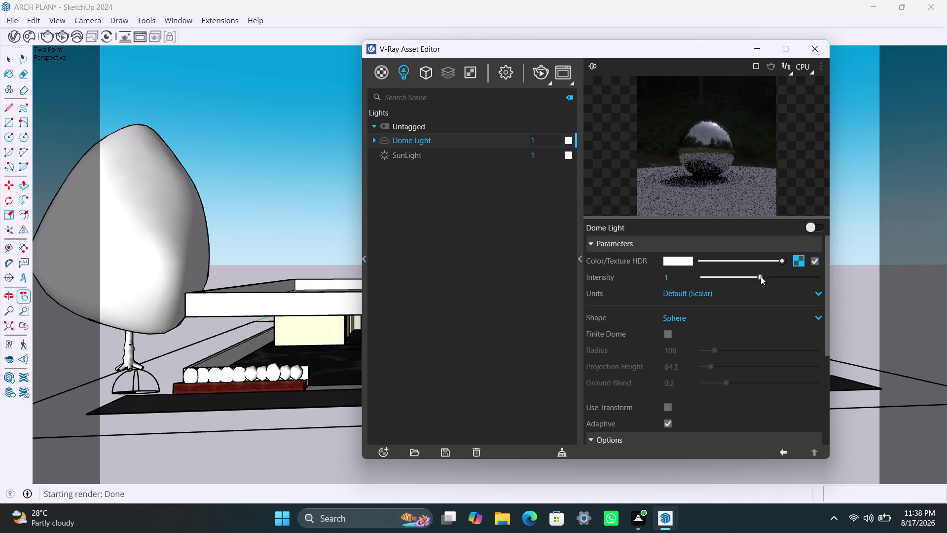
drag(761, 276, 850, 284)
drag(540, 155, 519, 149)
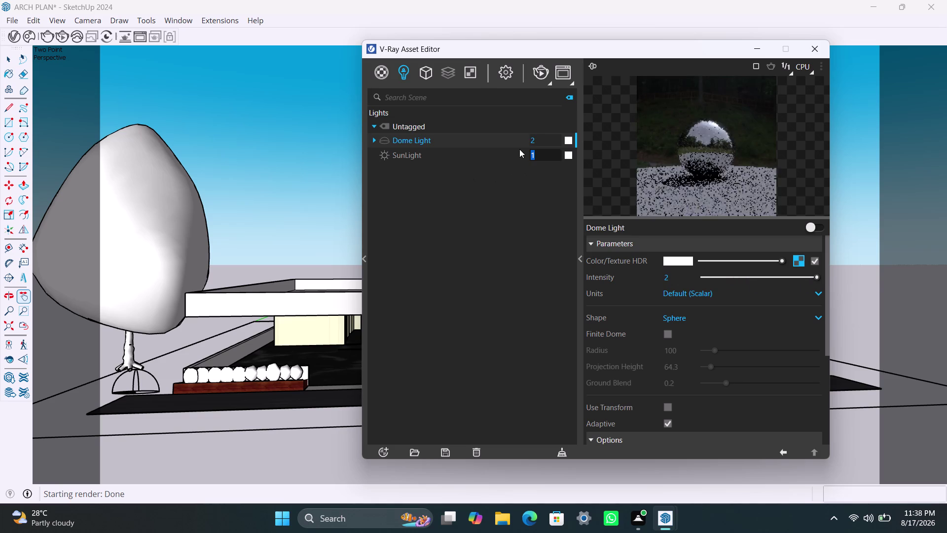
Set the SunLight intensity to 0, recheck both lights, and start a render.
drag(519, 149, 519, 149)
key(0)
click(510, 191)
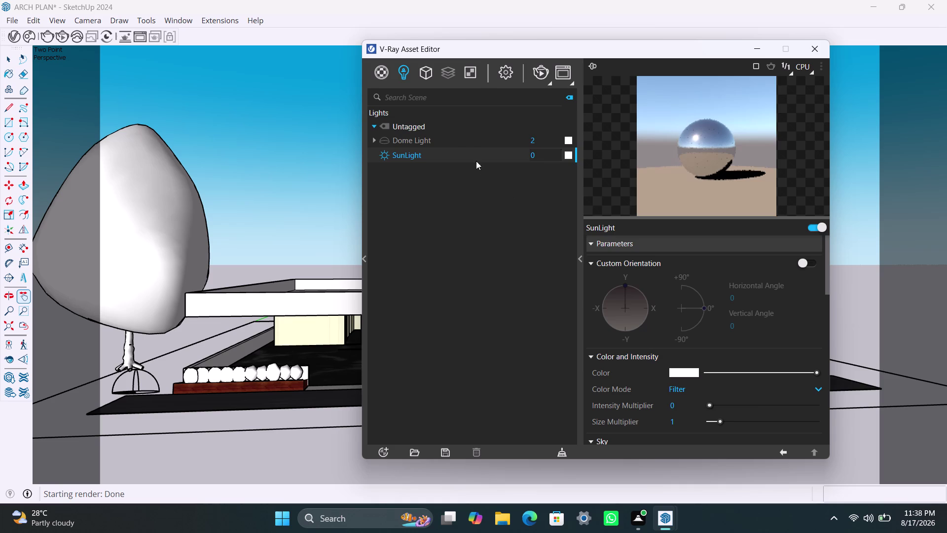
click(460, 143)
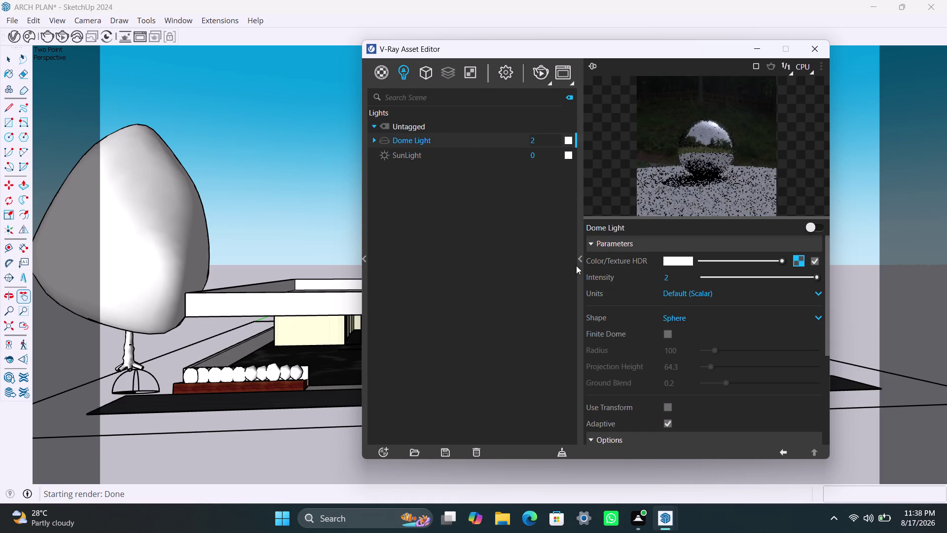
click(541, 76)
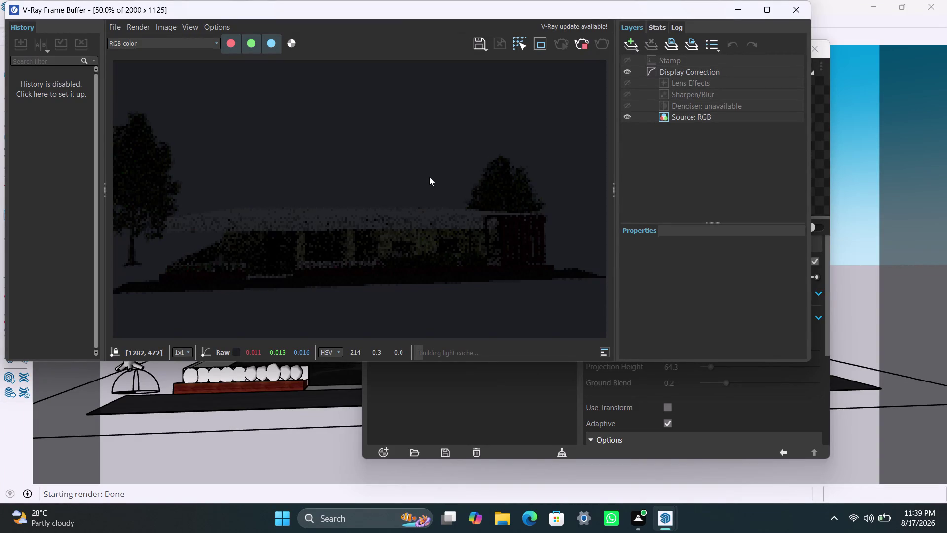
Render the dome-2, sun-0 scene, review the dark night image, and close the Frame Buffer.
click(583, 48)
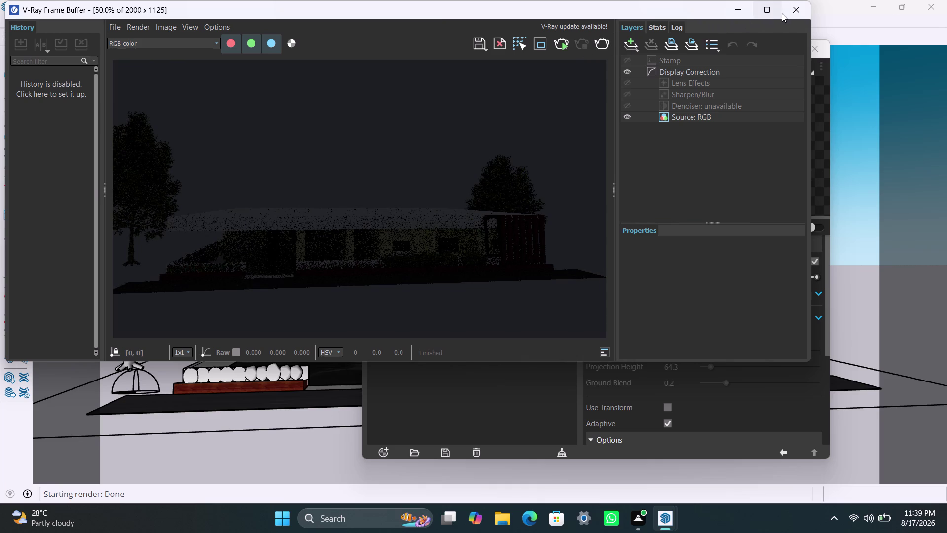
click(786, 12)
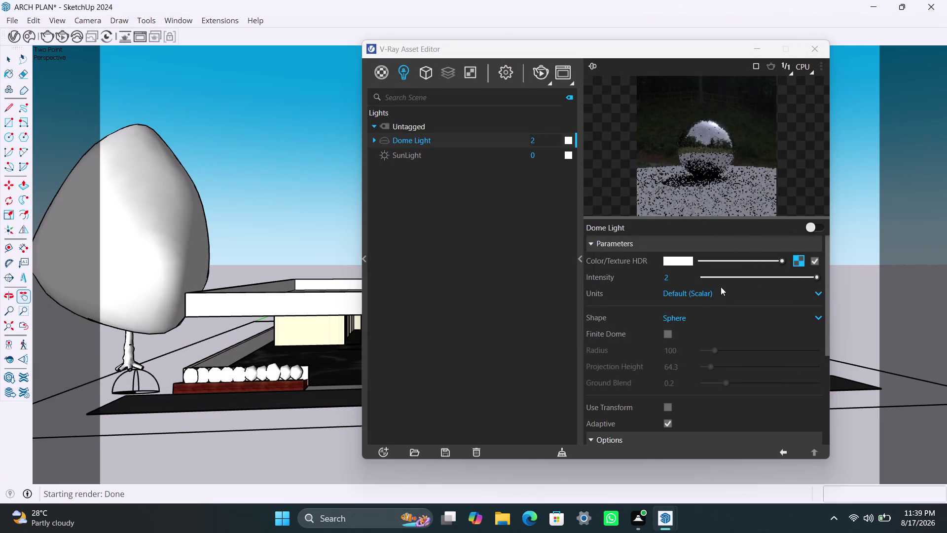
Set the Dome Light intensity to 0.9 and the SunLight intensity to 1.
click(757, 277)
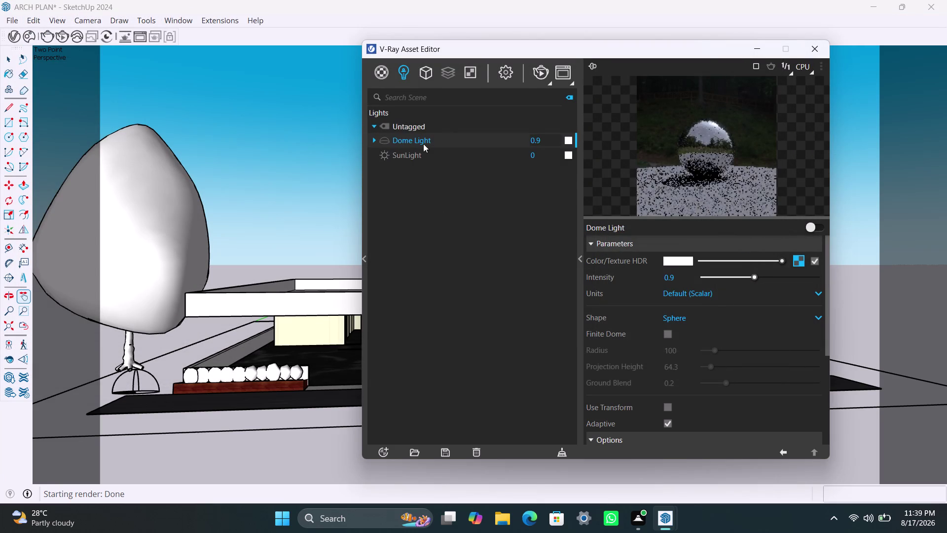
drag(544, 138, 544, 138)
drag(543, 138, 509, 132)
key(1)
drag(545, 156, 520, 155)
key(1)
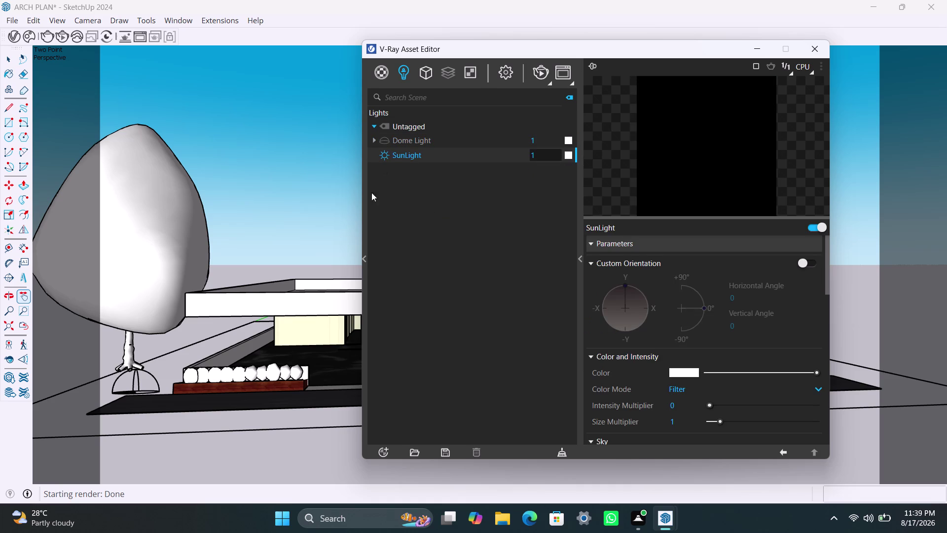
Open the SunLight colour picker and close it without changes.
scroll(down, 3)
click(568, 155)
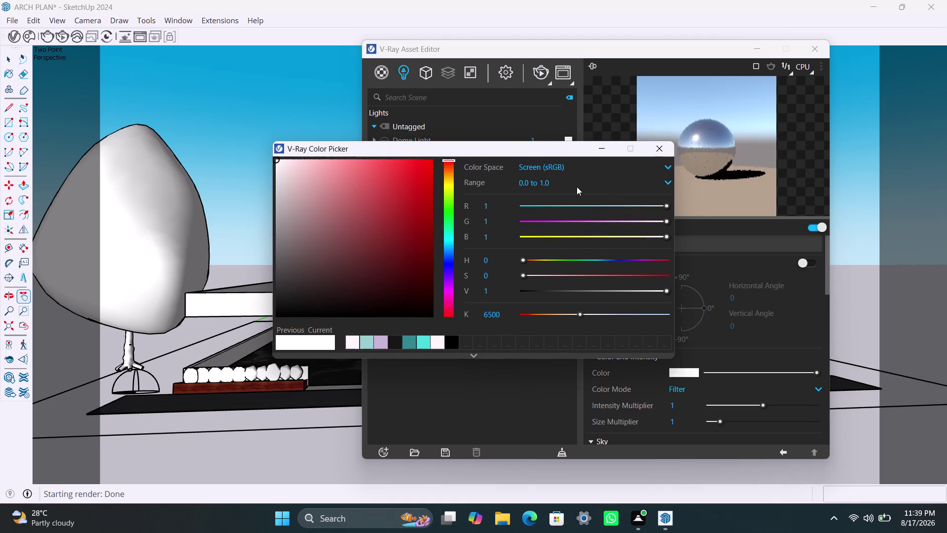
click(604, 151)
scroll(up, 3)
scroll(down, 3)
scroll(down, 3)
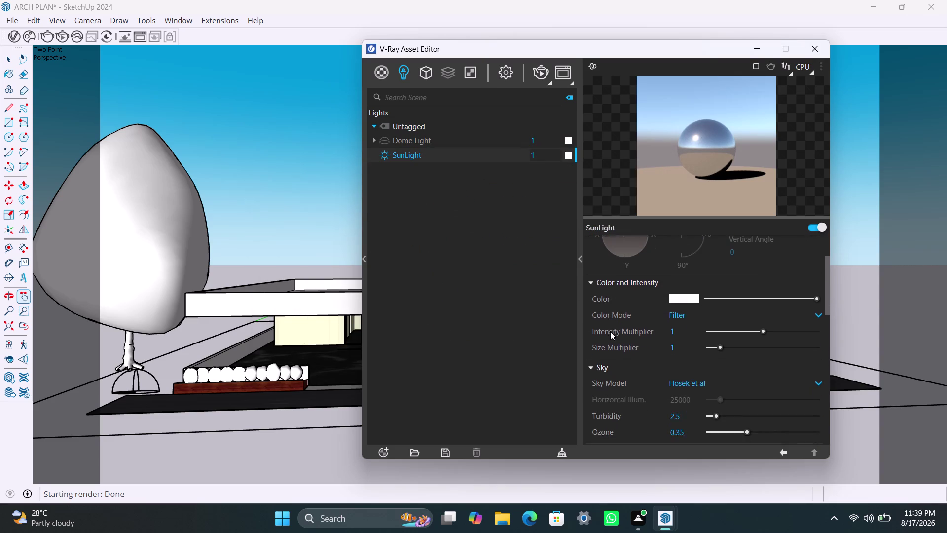
scroll(down, 3)
scroll(down, 3)
scroll(up, 3)
scroll(up, 3)
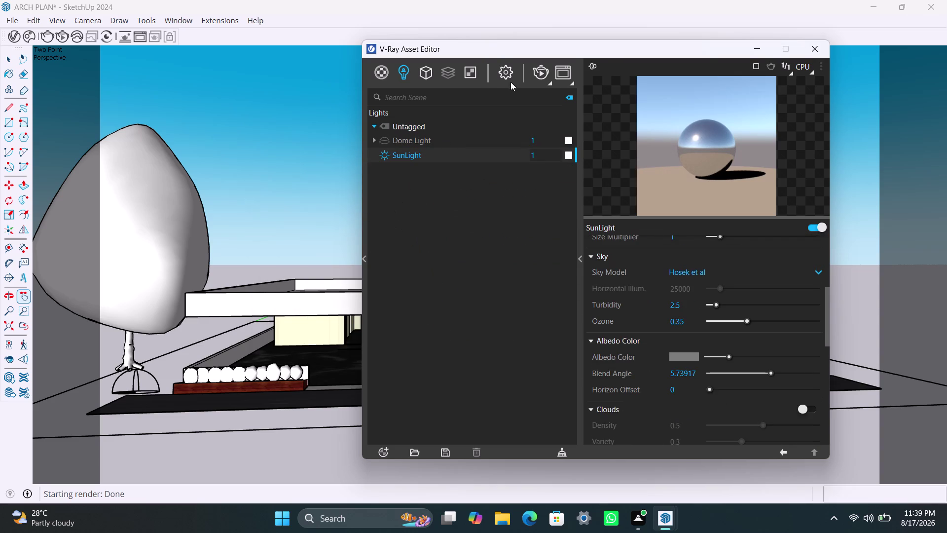
Show the colour manipulation options of the environment Bitmap texture in Render Settings.
click(511, 77)
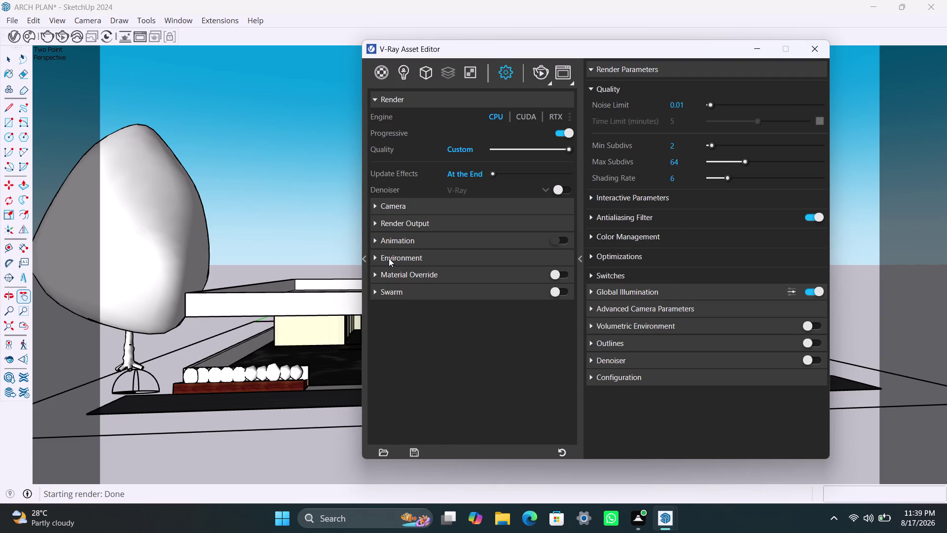
click(383, 257)
click(548, 276)
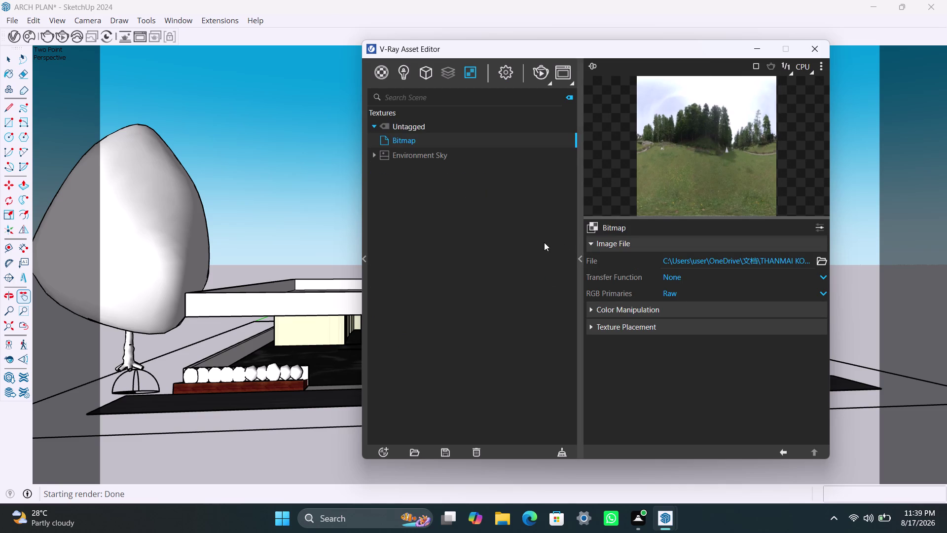
click(593, 309)
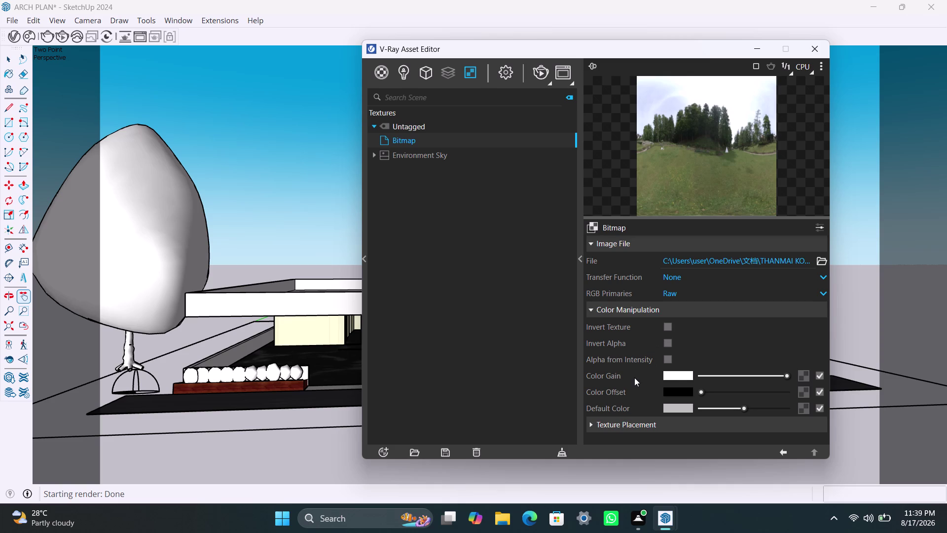
Try a grey Color Offset, return it to black, and set Default Color to white.
drag(699, 393, 700, 394)
drag(700, 393, 718, 393)
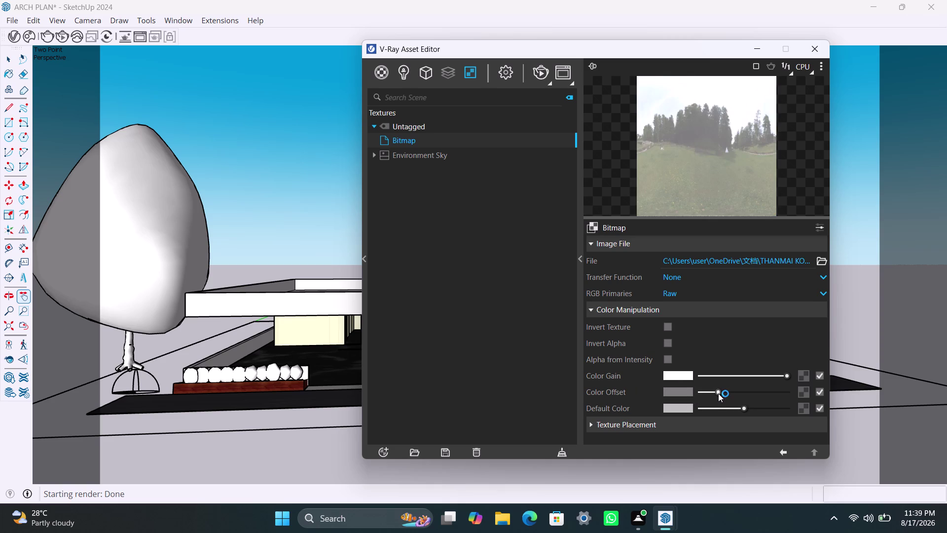
drag(718, 393, 697, 394)
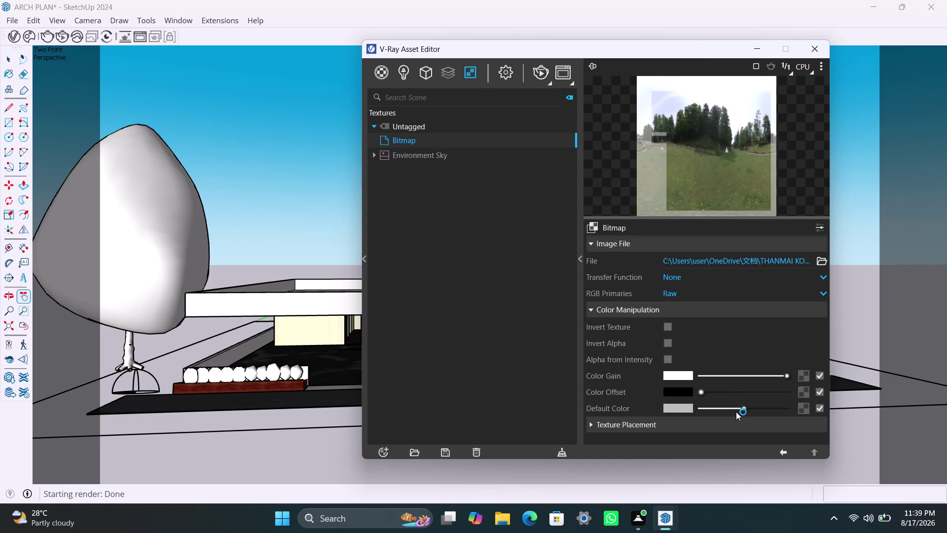
drag(741, 408, 750, 408)
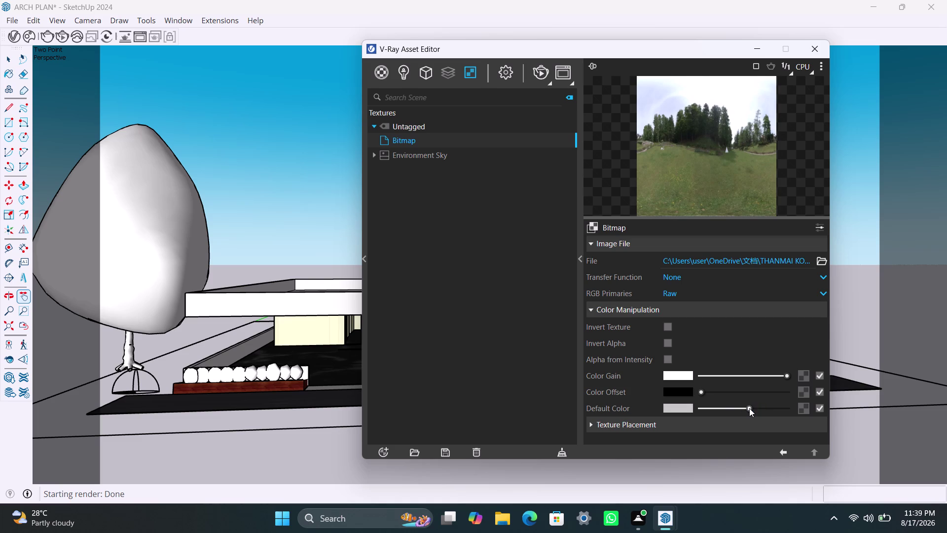
drag(749, 407, 767, 408)
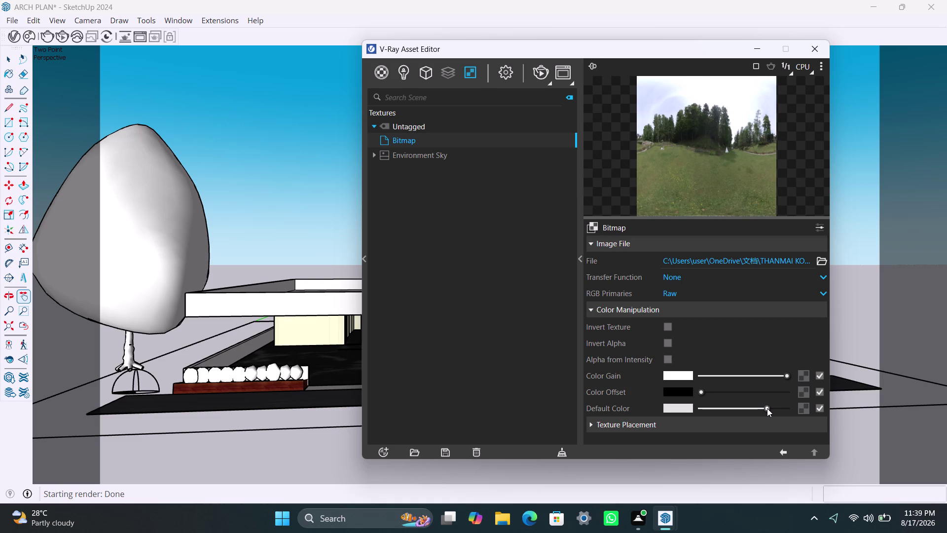
drag(767, 408, 710, 410)
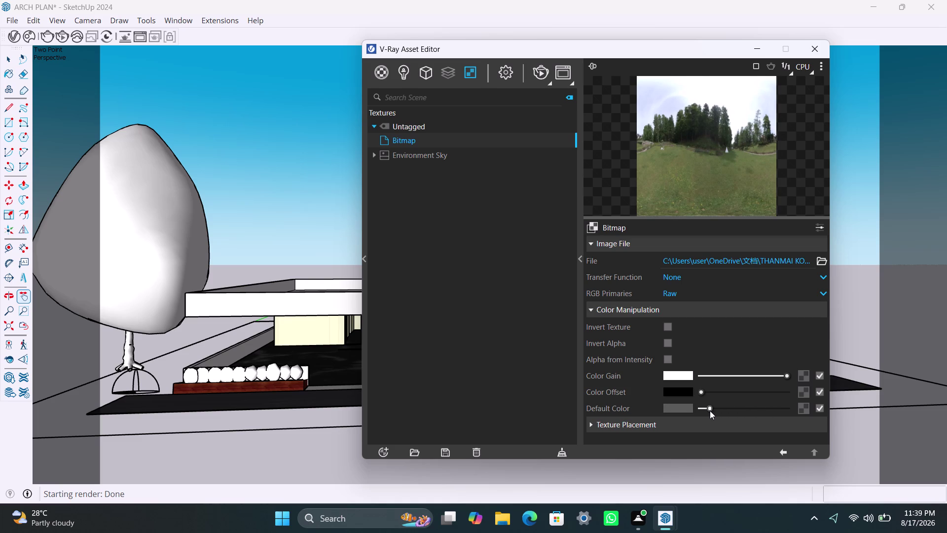
drag(709, 411, 793, 412)
drag(787, 377, 743, 376)
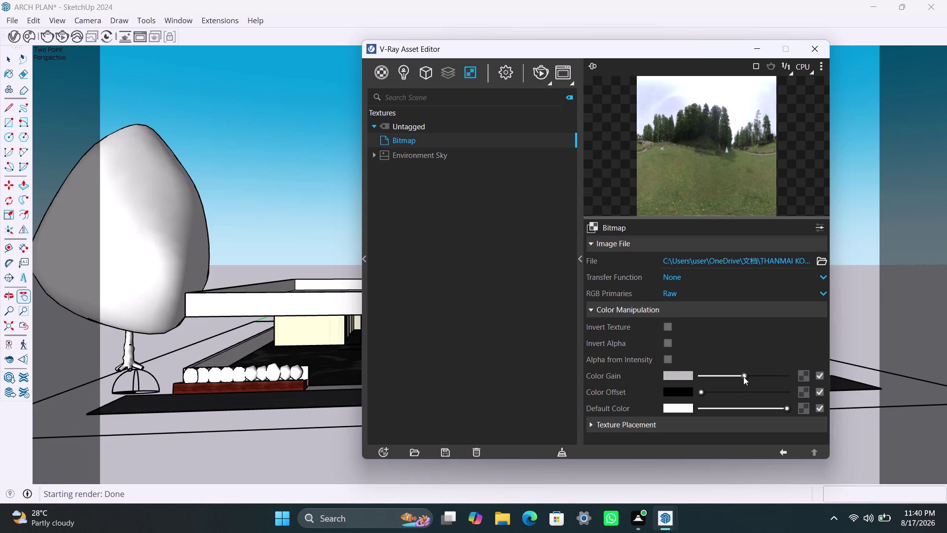
Lower the Bitmap Color Gain to roughly half, a mid grey.
drag(743, 376, 743, 376)
drag(742, 376, 734, 376)
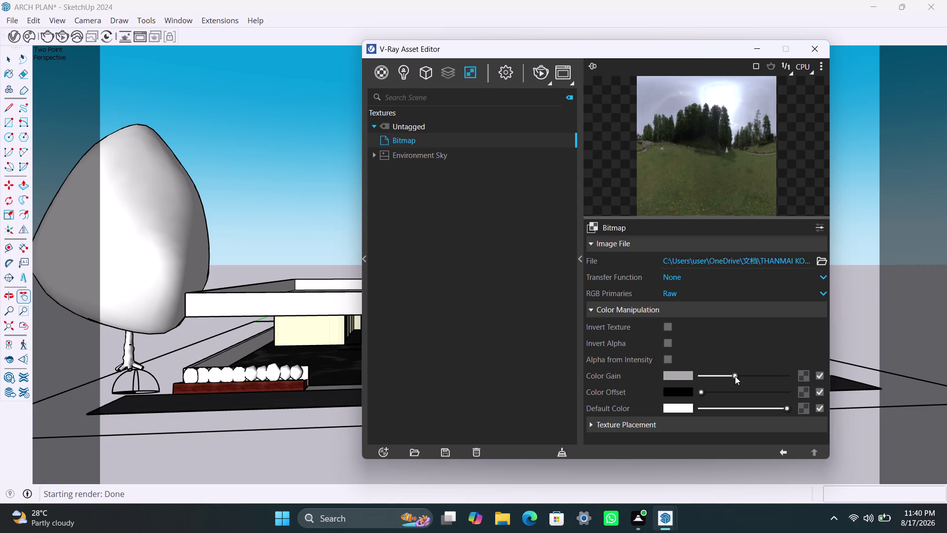
drag(735, 376, 735, 375)
drag(734, 376, 728, 376)
drag(727, 376, 716, 377)
drag(716, 377, 731, 381)
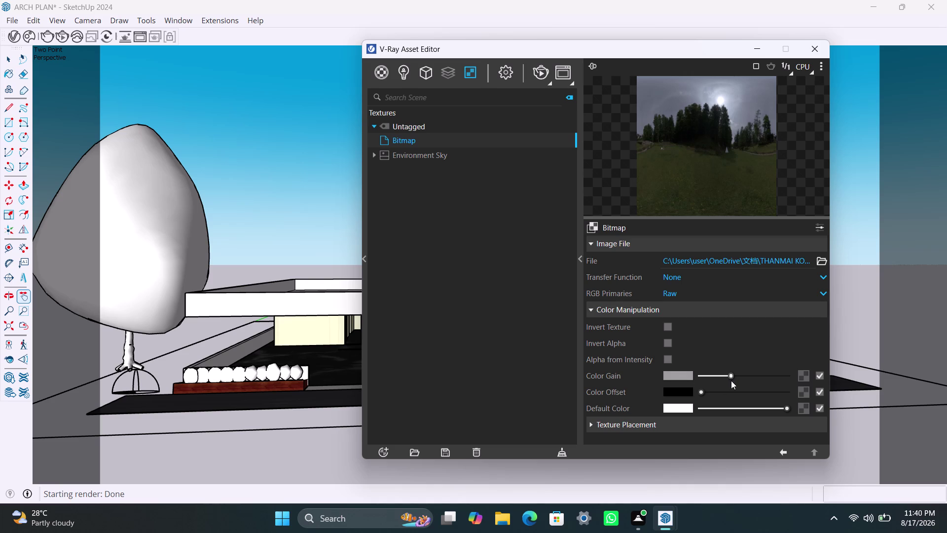
drag(731, 380, 743, 382)
drag(732, 377, 737, 376)
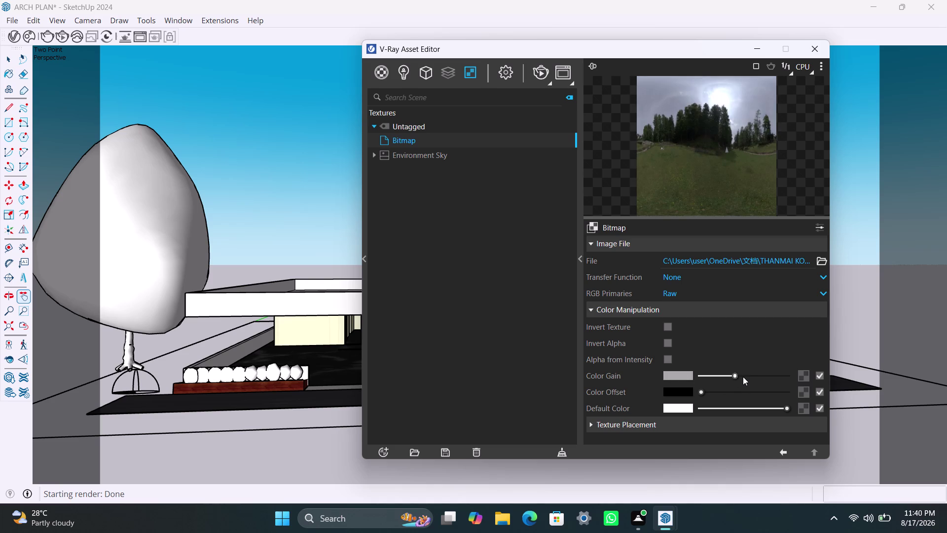
drag(737, 376, 745, 376)
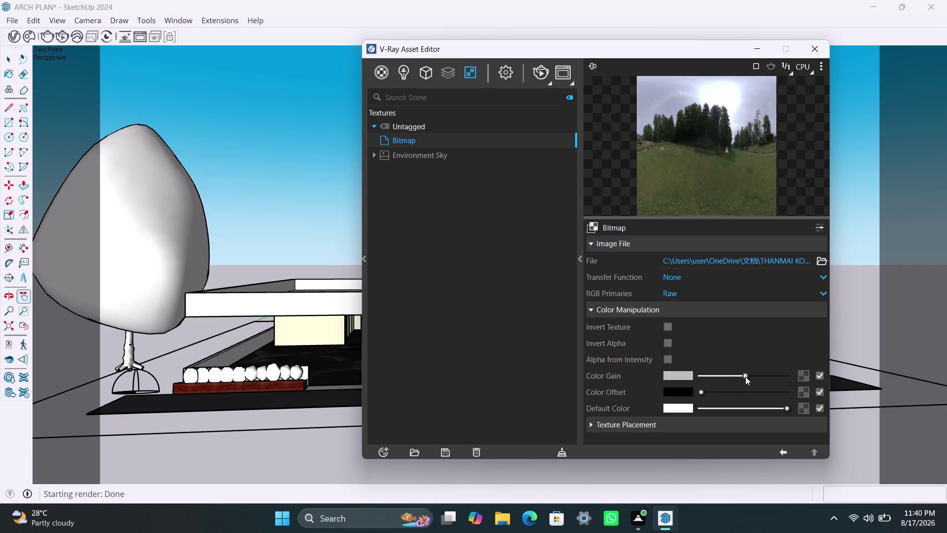
click(746, 376)
Check the texture placement options and render the scene with the dimmed background.
scroll(down, 3)
click(592, 421)
scroll(down, 3)
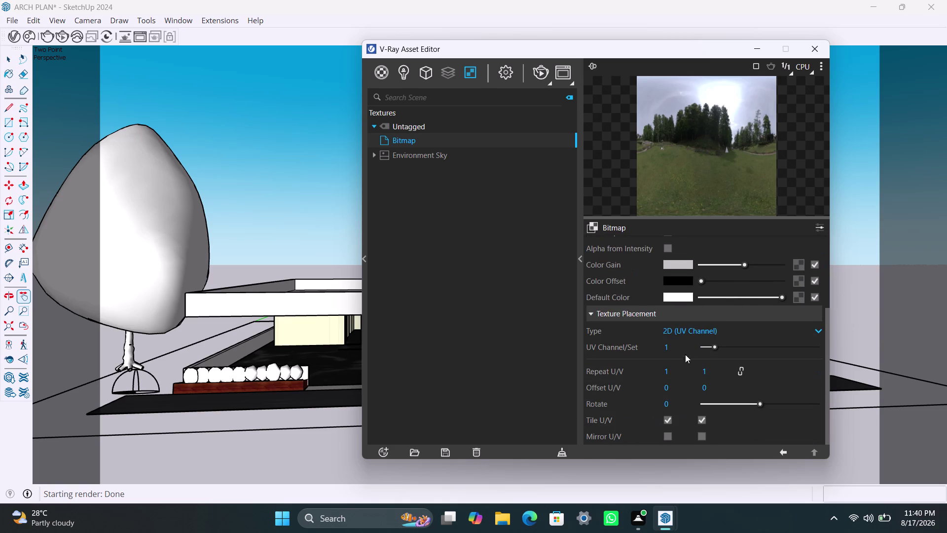
scroll(down, 3)
scroll(up, 3)
click(467, 294)
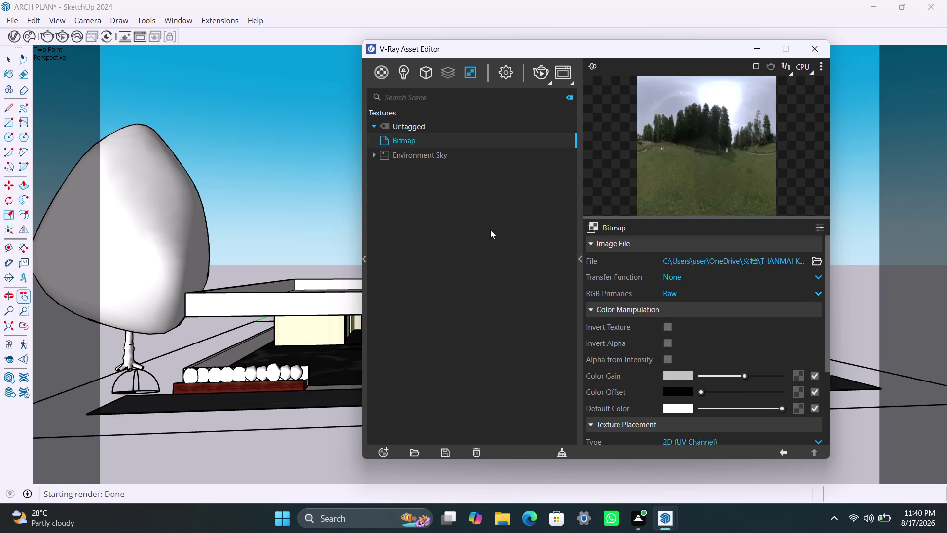
click(543, 73)
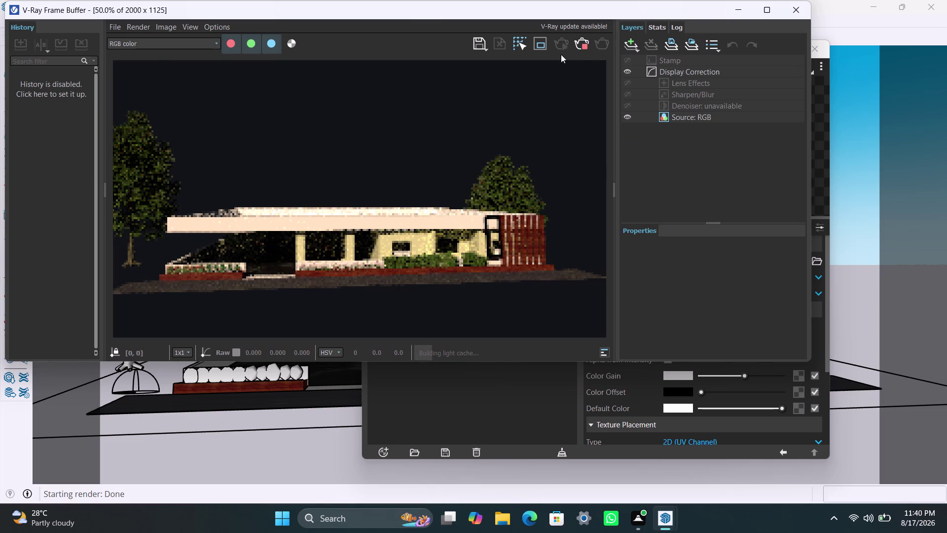
Put the finished render away and list the Dome Light and SunLight in the Asset Editor.
click(584, 45)
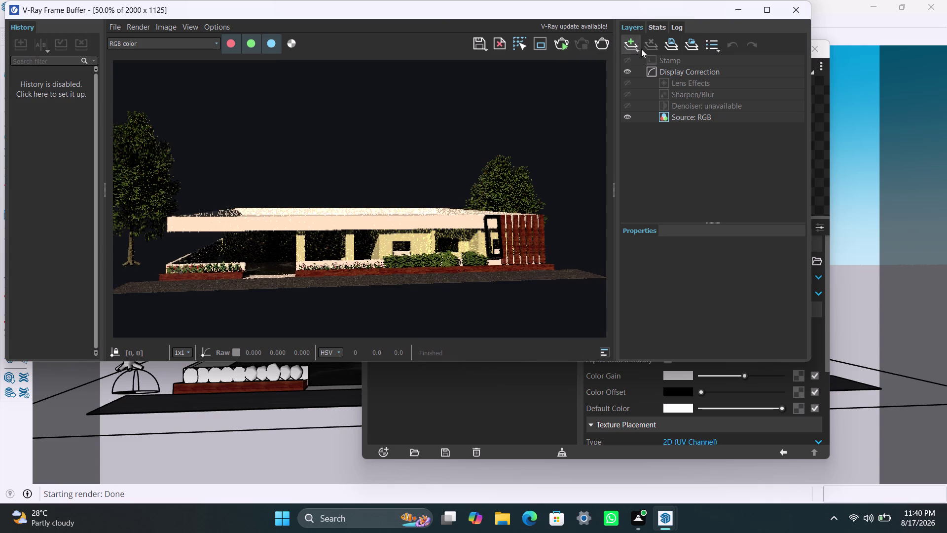
click(733, 11)
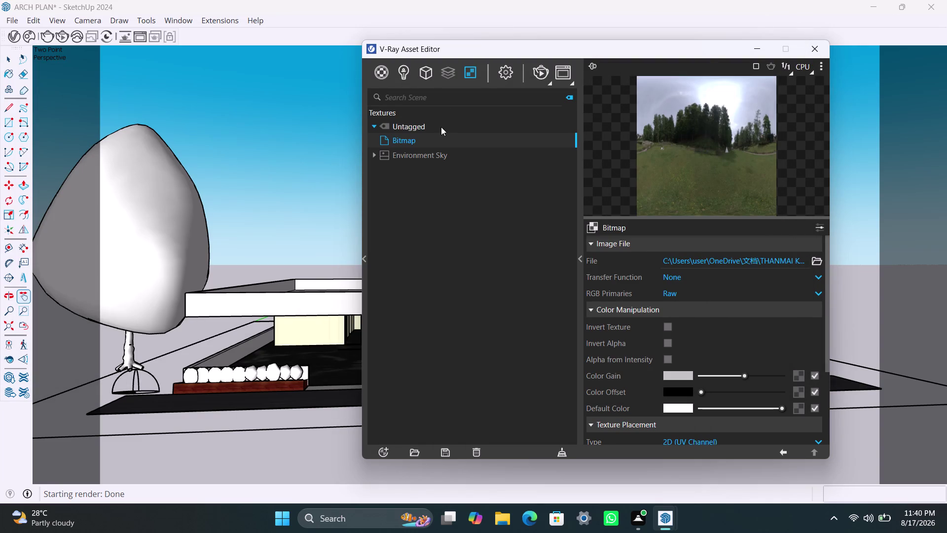
click(406, 74)
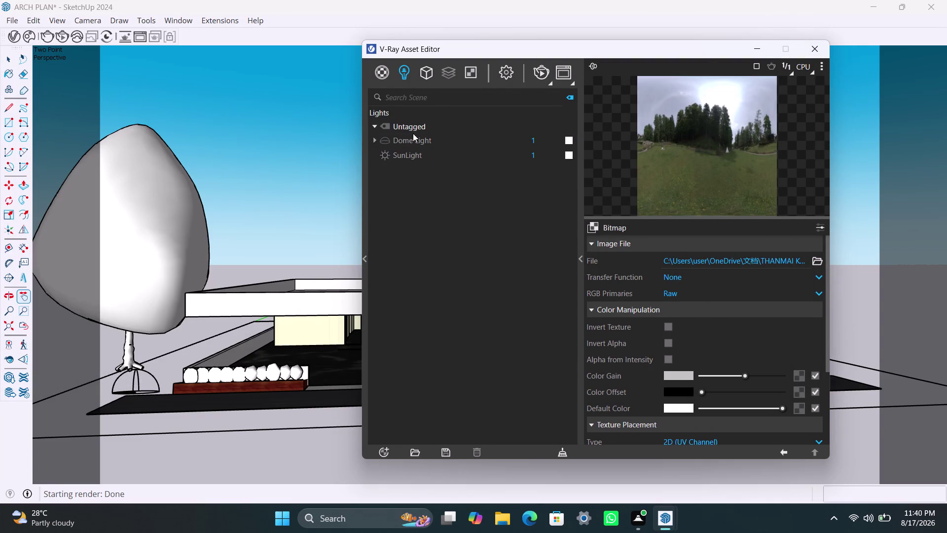
Load the park .exr from Desktop > internship > Materials as the Dome Light HDR texture.
click(392, 140)
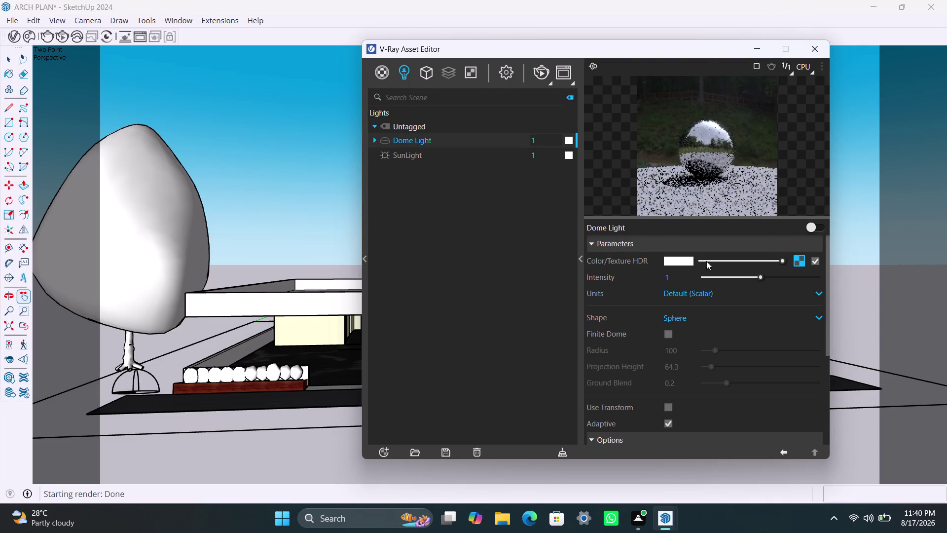
click(801, 260)
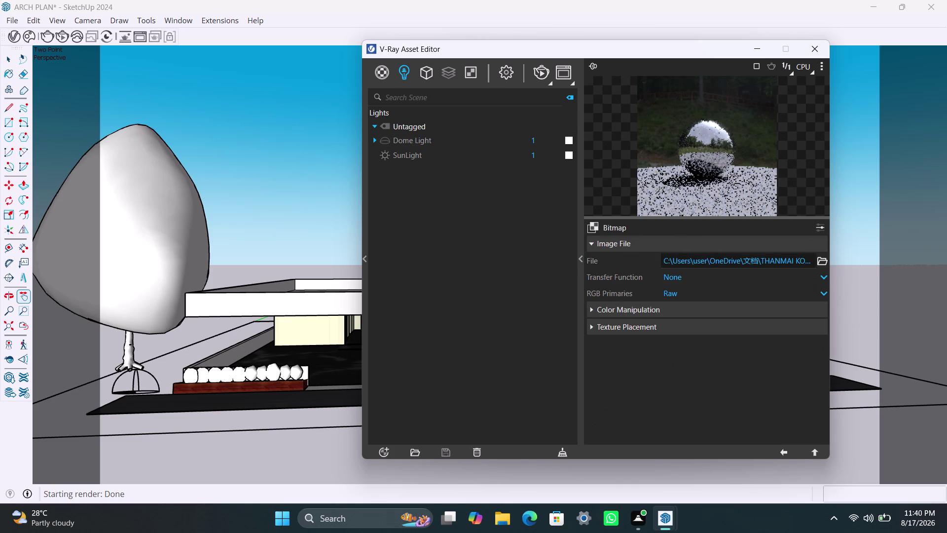
click(820, 260)
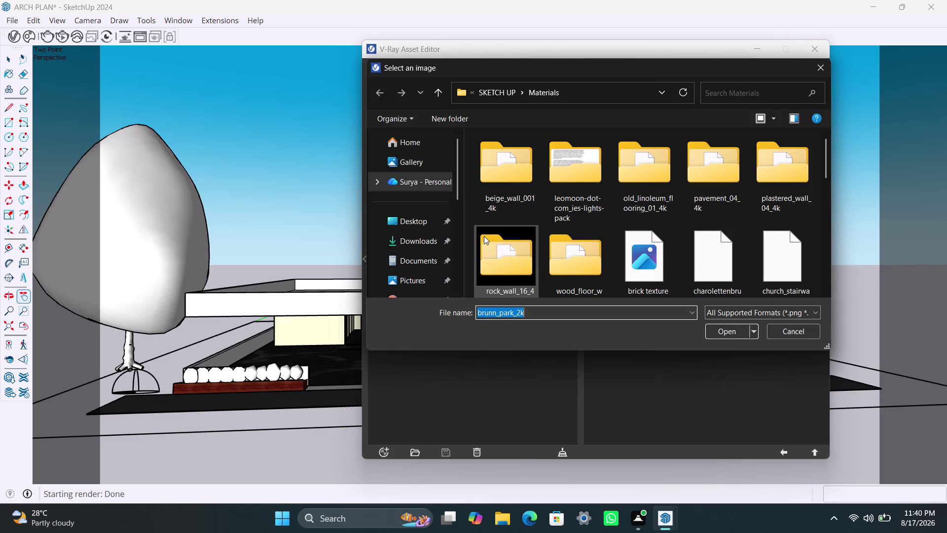
double_click(414, 185)
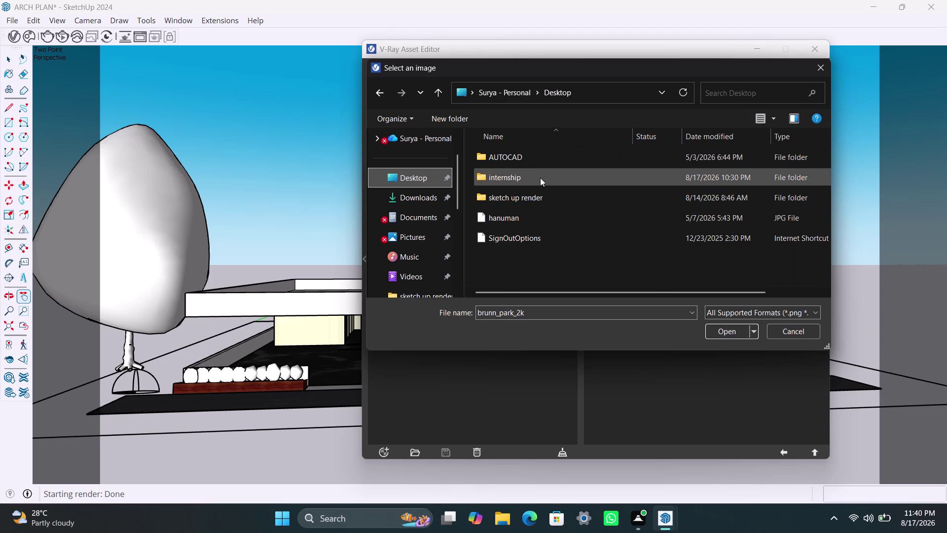
double_click(540, 177)
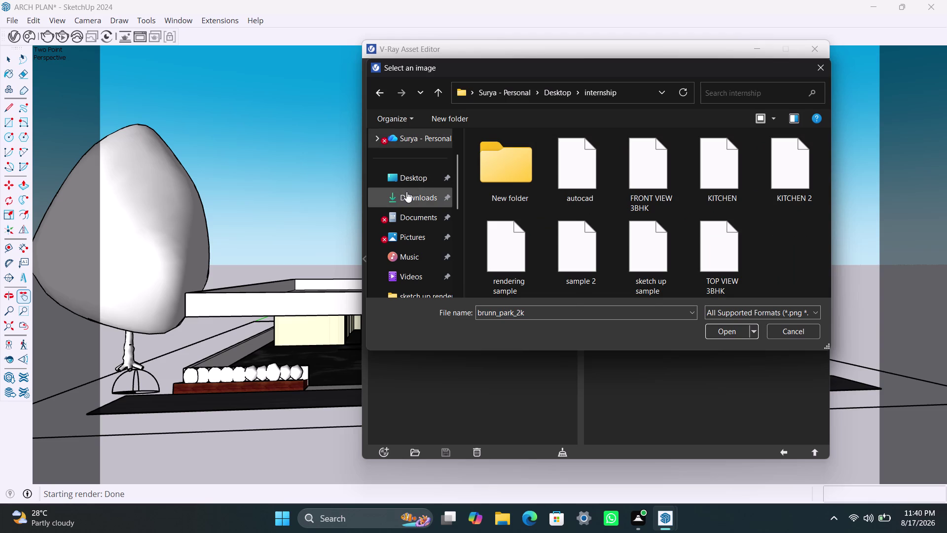
scroll(down, 3)
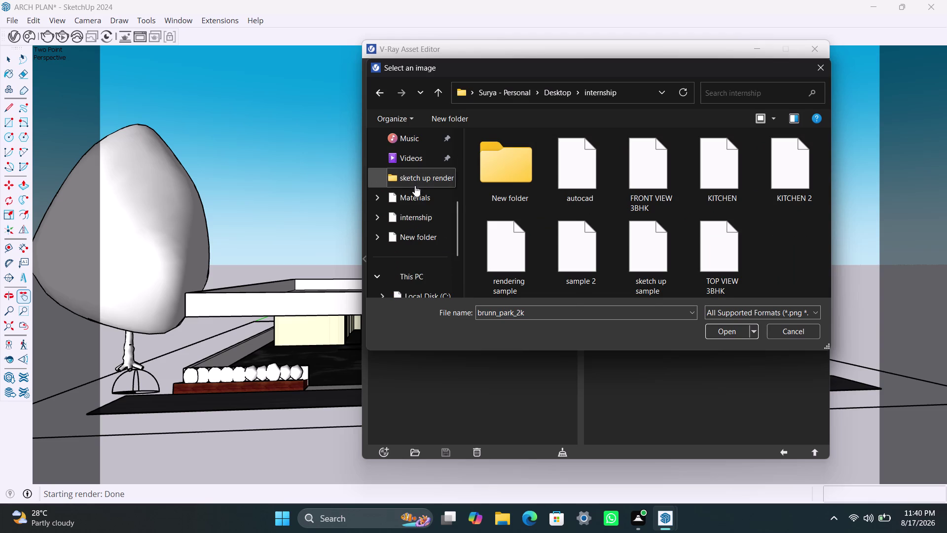
double_click(415, 194)
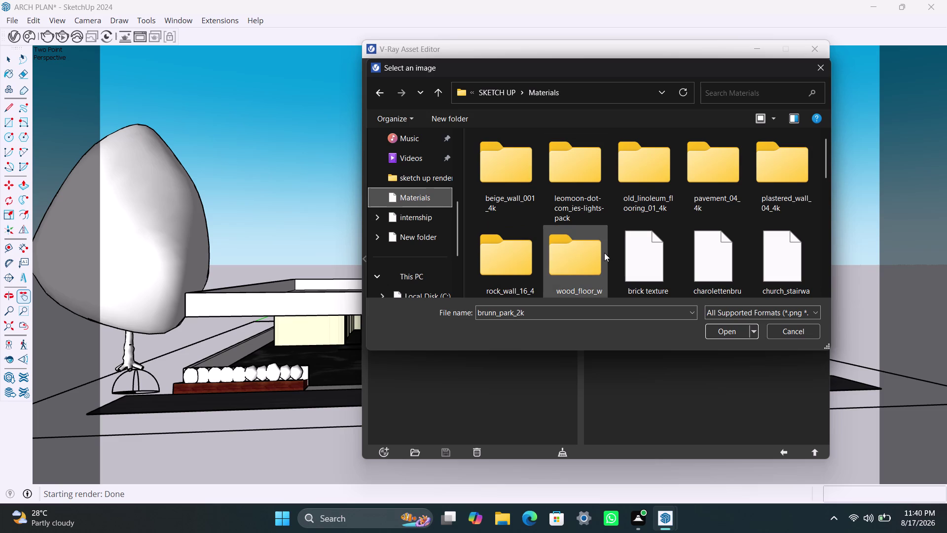
click(727, 252)
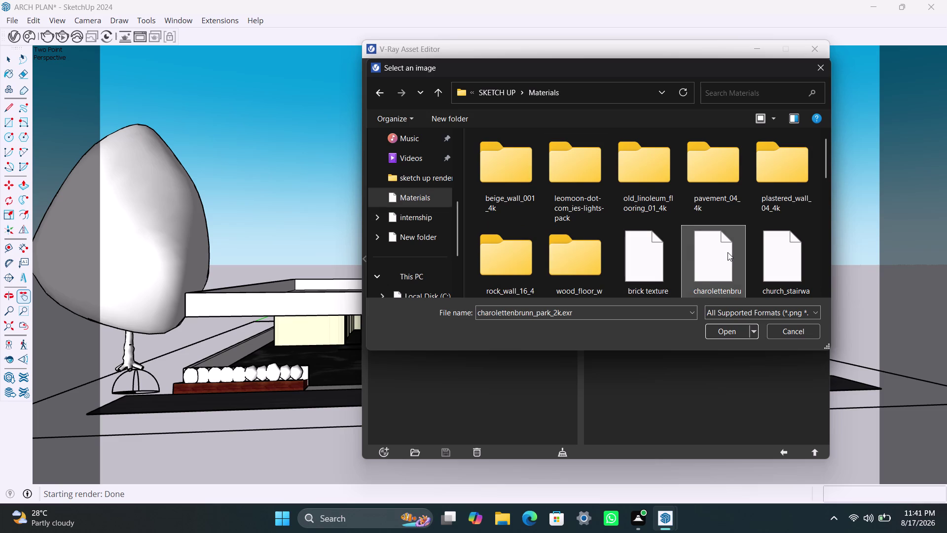
click(722, 331)
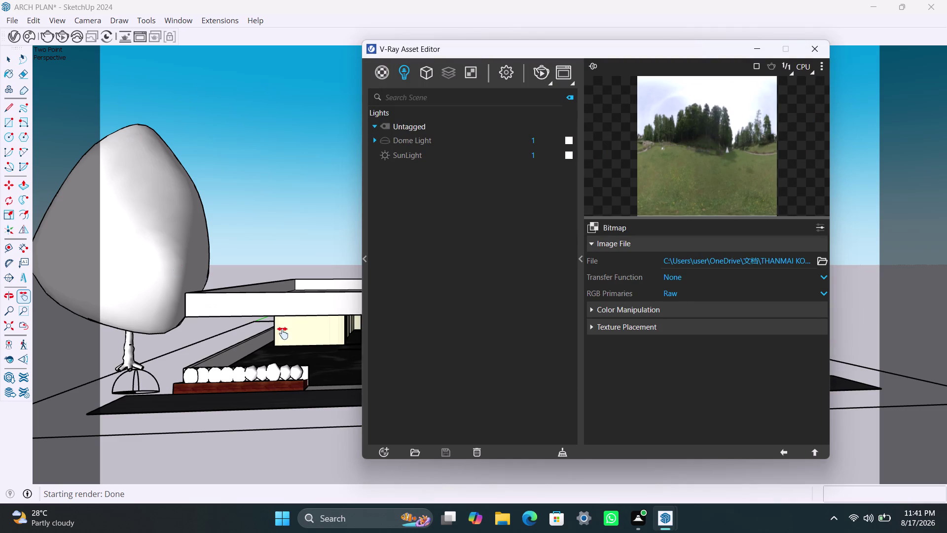
click(384, 74)
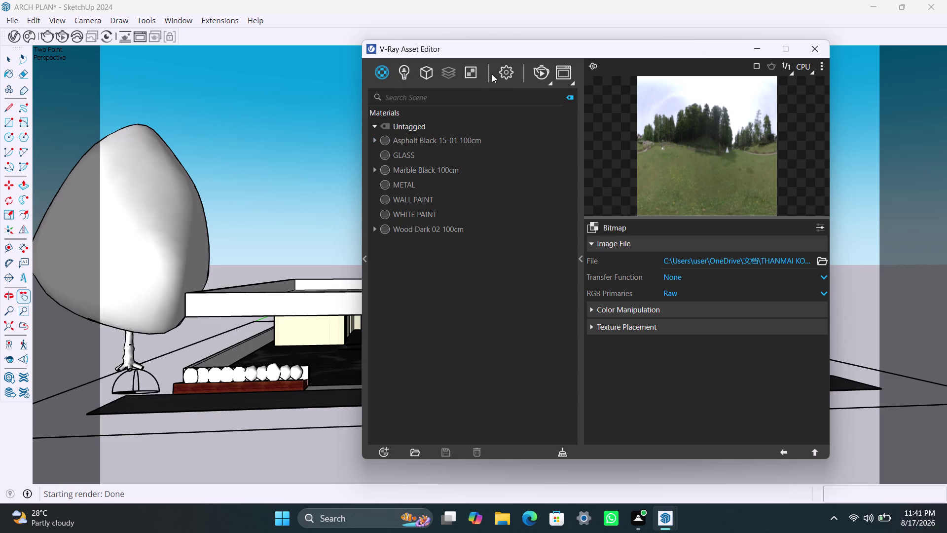
Set the environment background to a Bitmap texture of the park .exr from Materials.
click(501, 74)
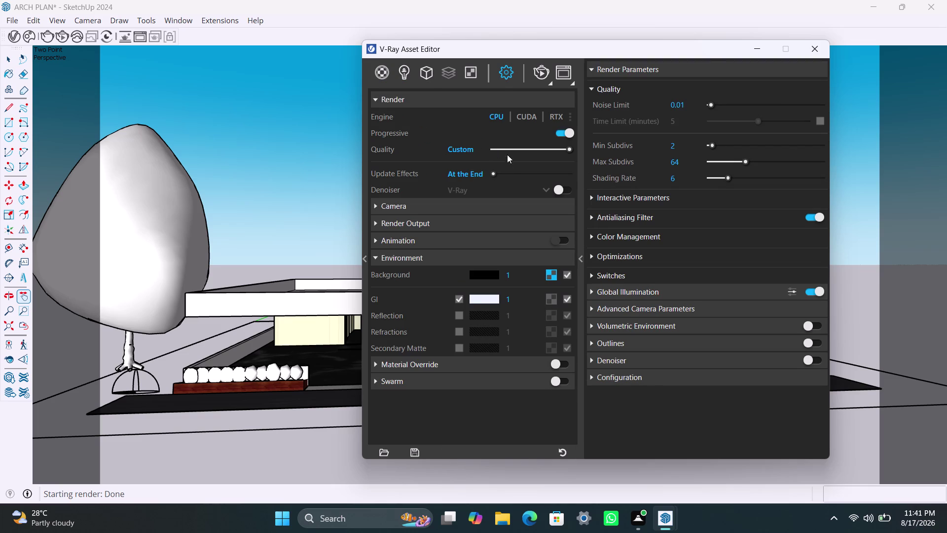
click(552, 297)
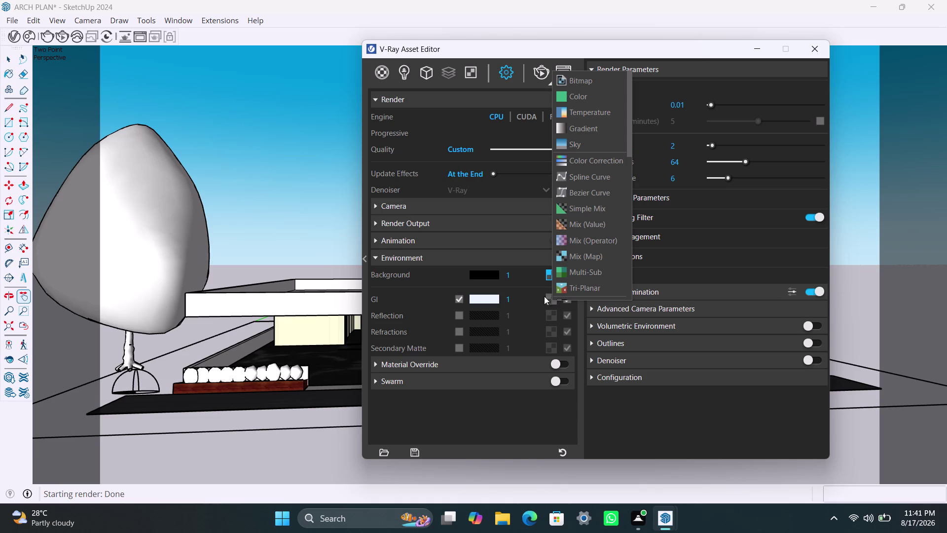
click(603, 78)
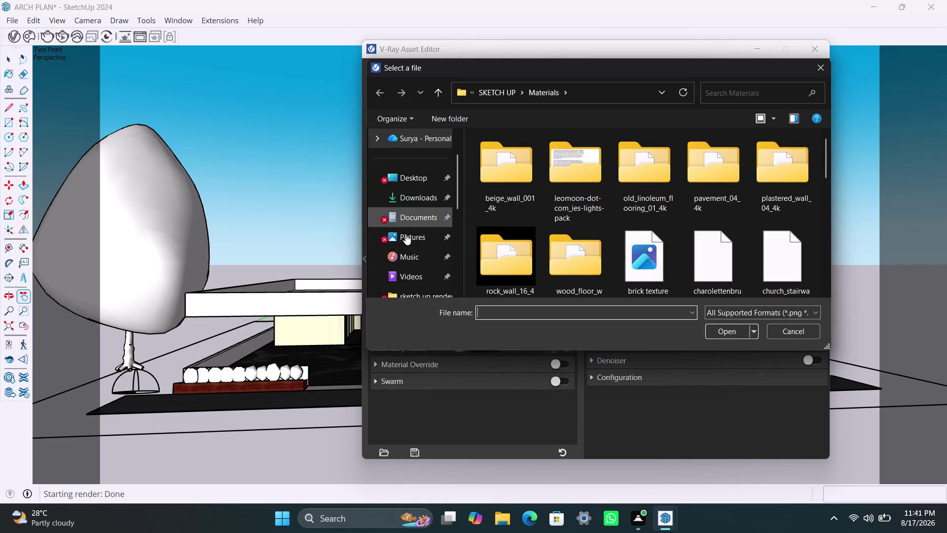
scroll(down, 3)
double_click(415, 255)
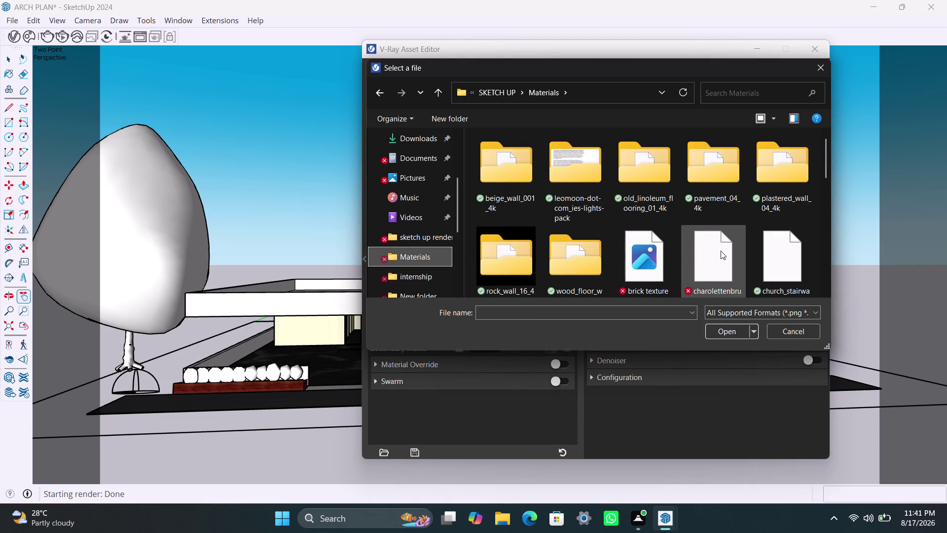
click(719, 258)
click(723, 328)
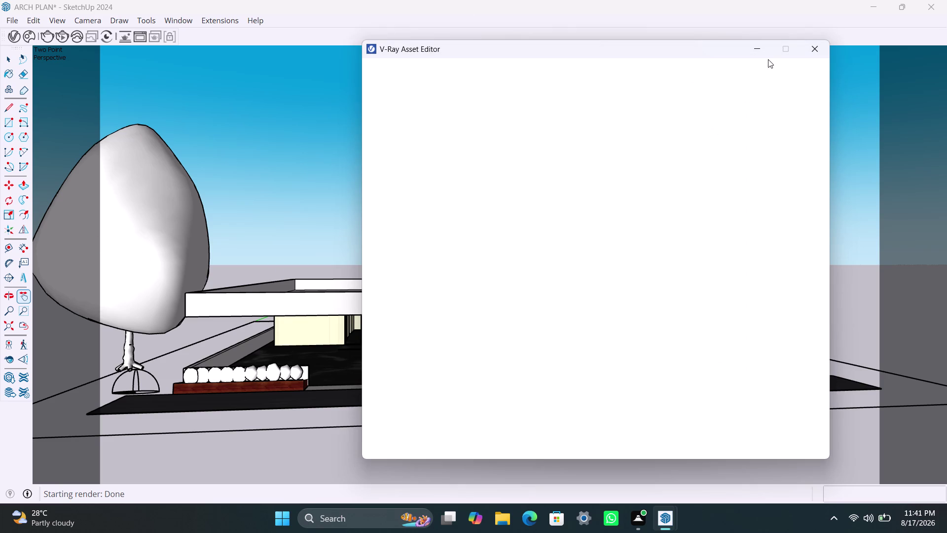
Switch between the SketchUp and V-Ray windows to review the finished night render.
click(757, 54)
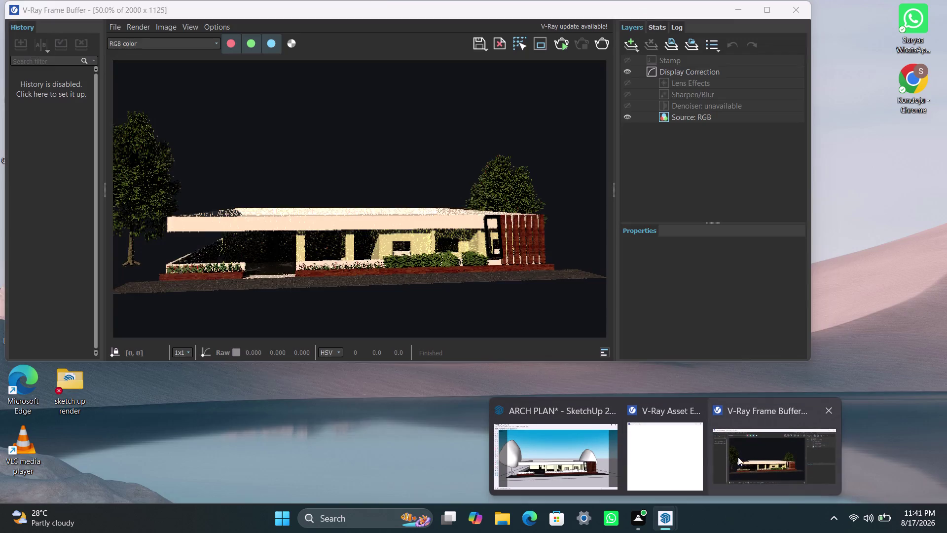
click(661, 460)
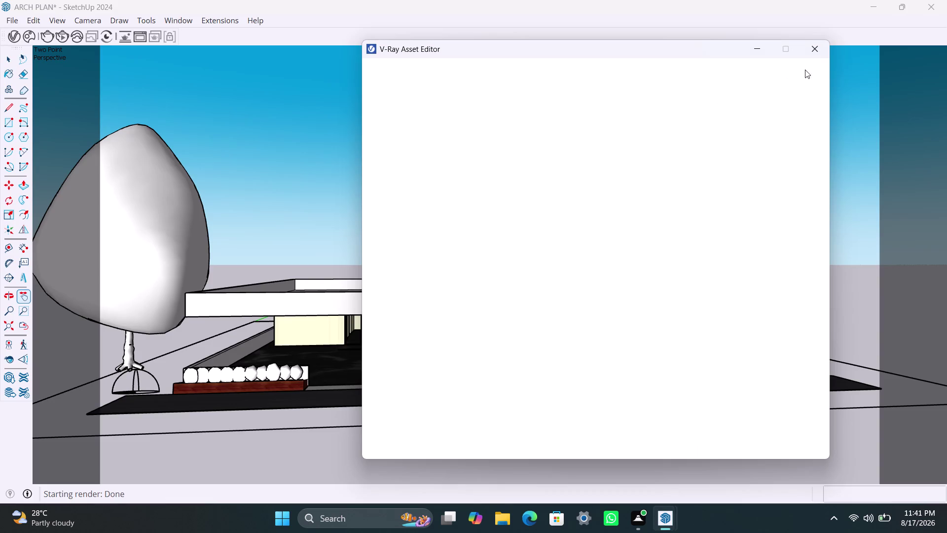
click(815, 56)
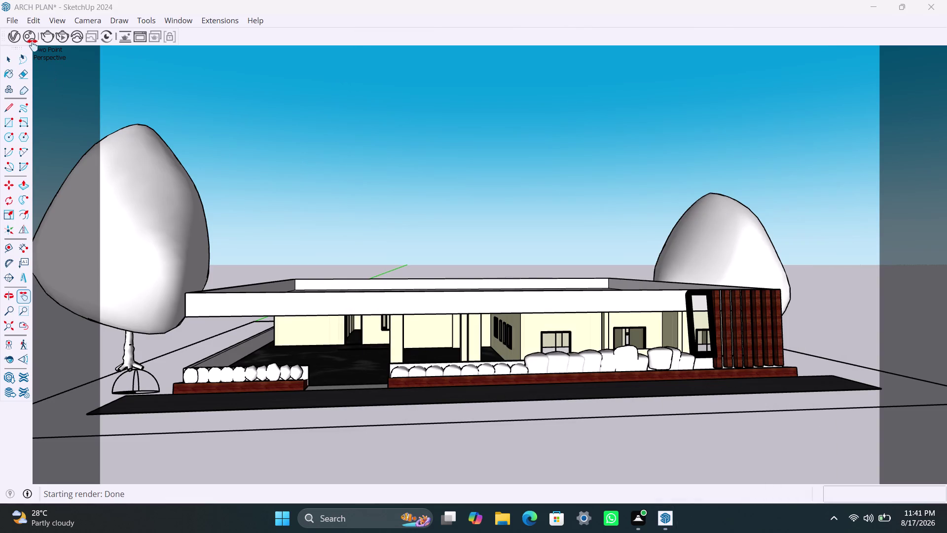
click(16, 36)
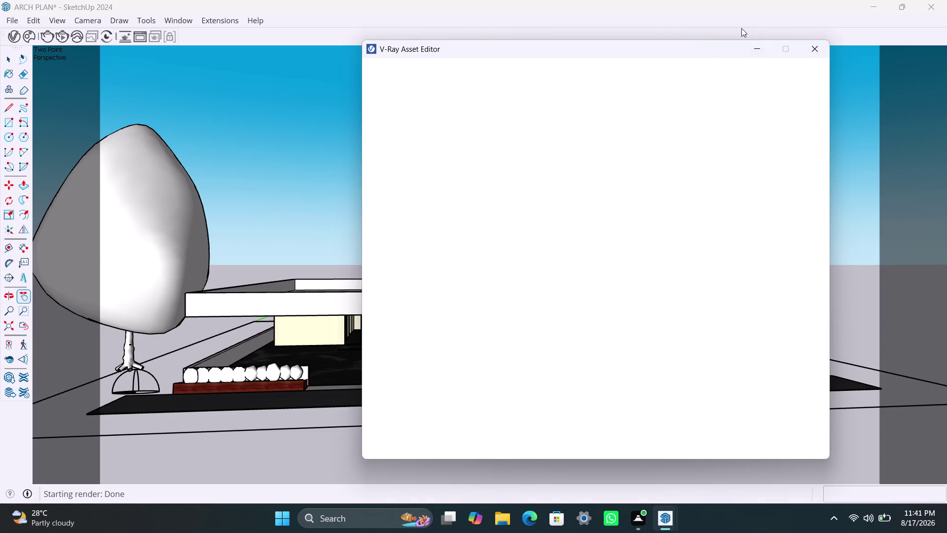
click(756, 45)
click(664, 514)
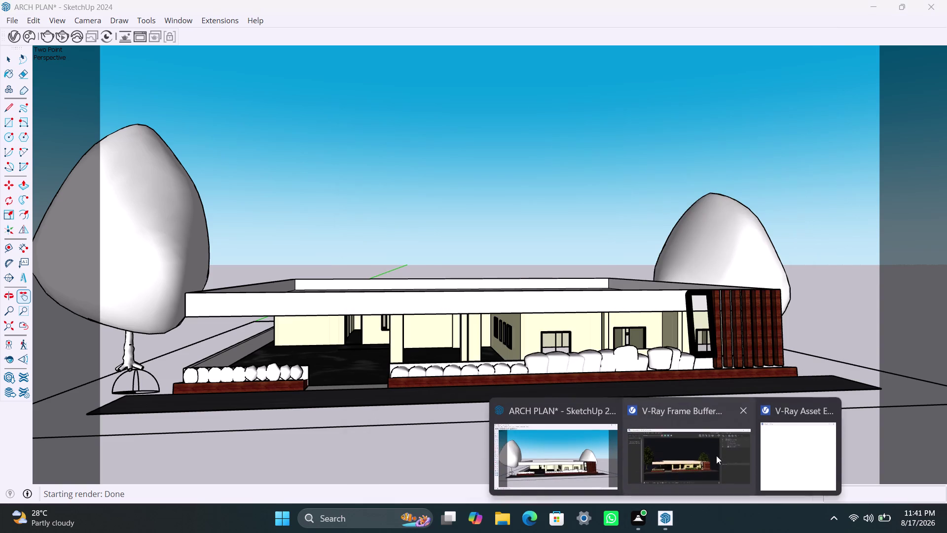
click(713, 457)
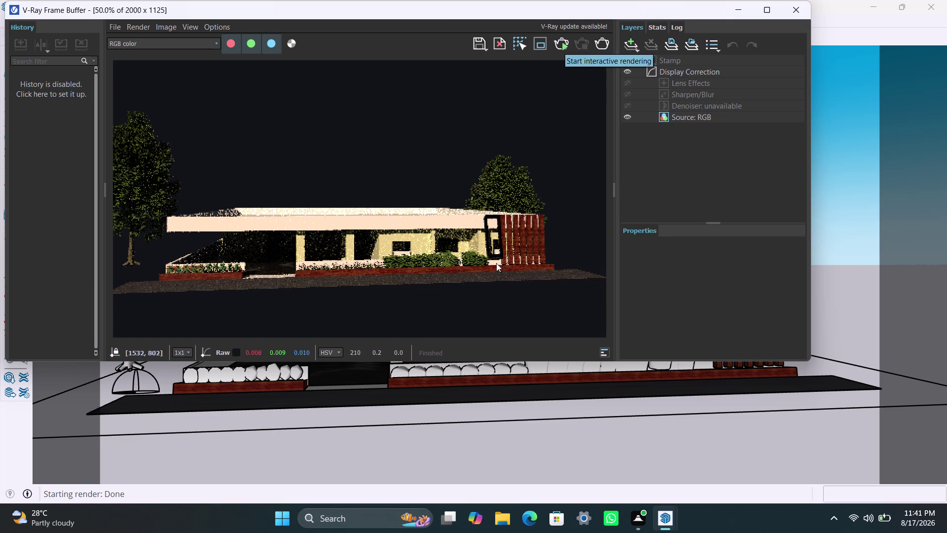
Put the Frame Buffer away to leave the house model in full view.
right_drag(709, 64, 693, 51)
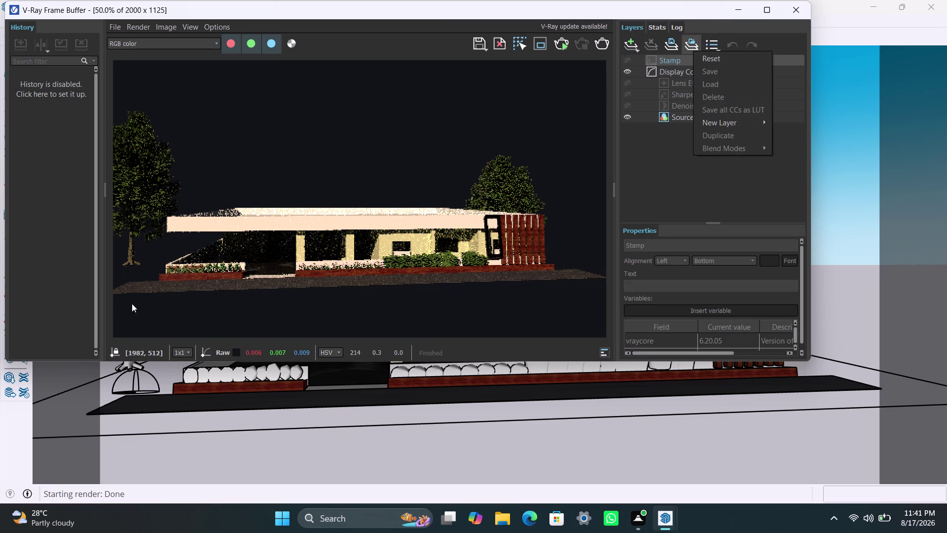
click(745, 8)
click(741, 11)
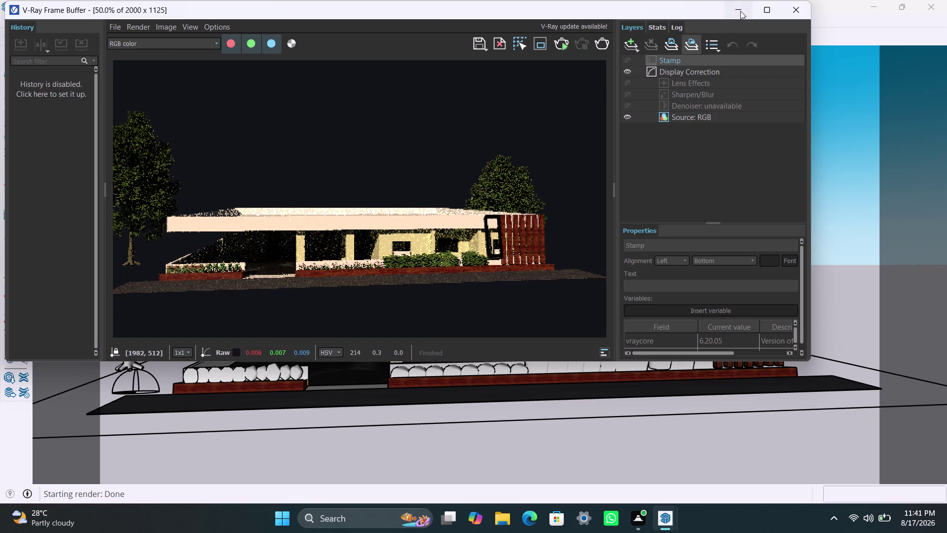
key(ctrl+z)
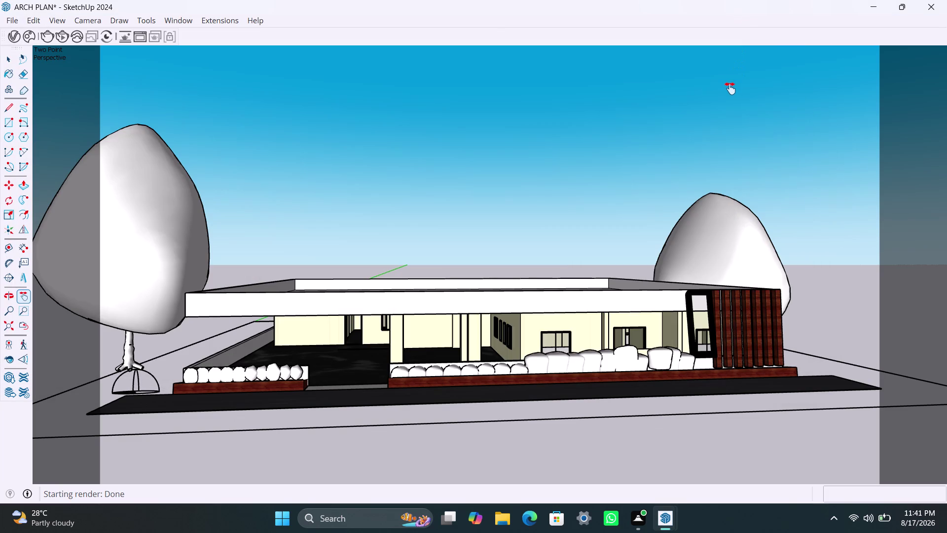
key(ctrl+z)
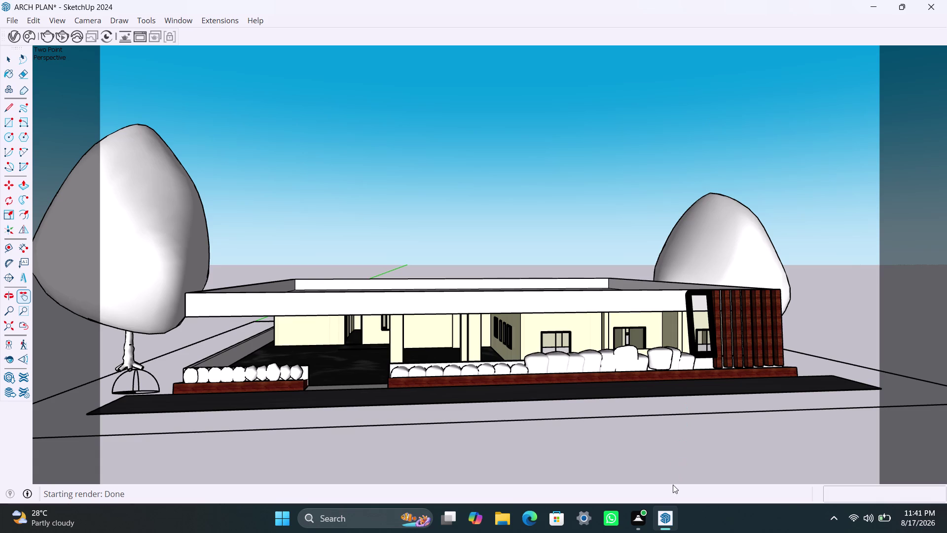